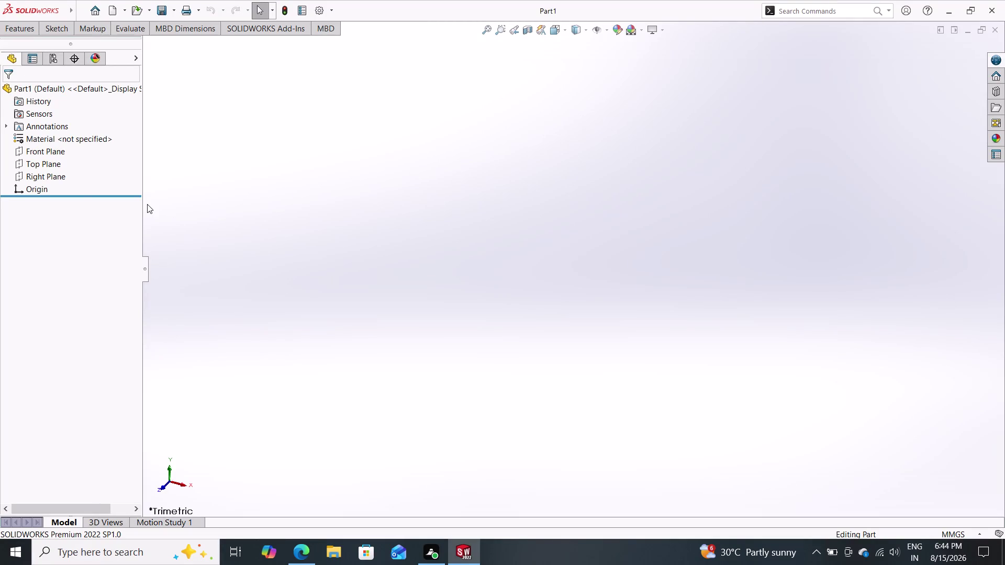
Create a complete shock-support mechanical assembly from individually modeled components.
Start Sketch1 on the Front Plane of the empty part.
click(58, 155)
click(64, 137)
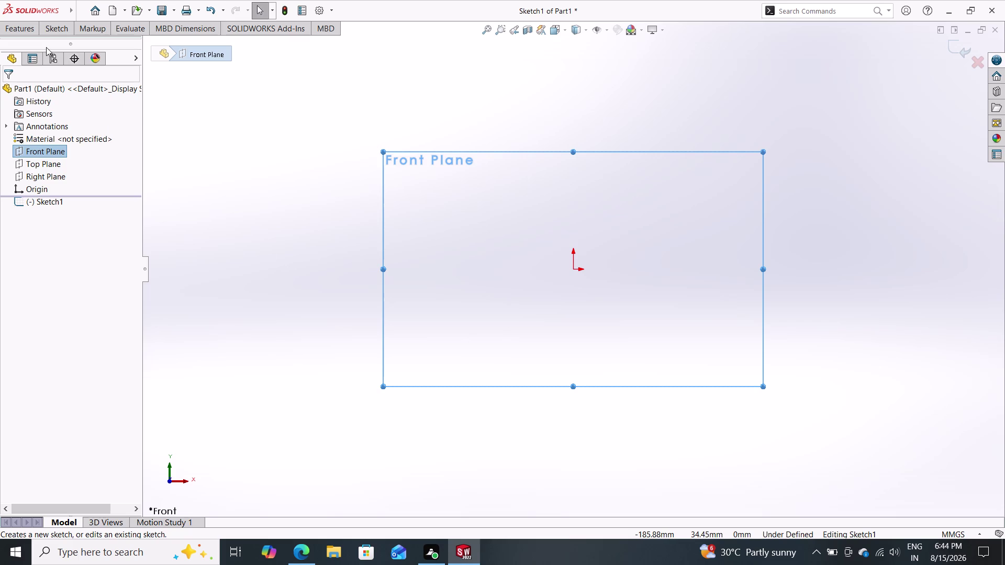
click(52, 32)
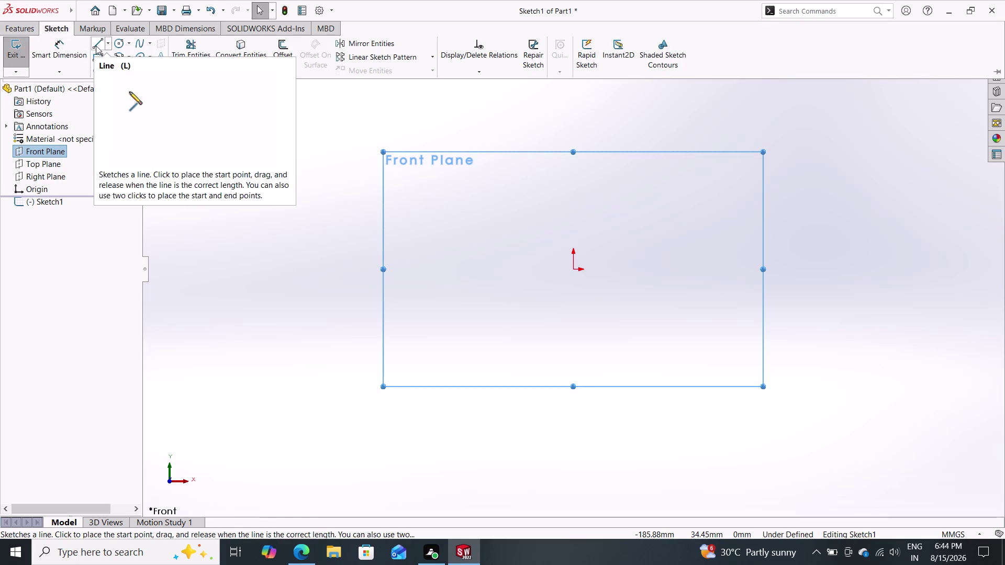
Draw the left line chain: bottom segment from the origin, upward wall, and left top flange.
click(96, 45)
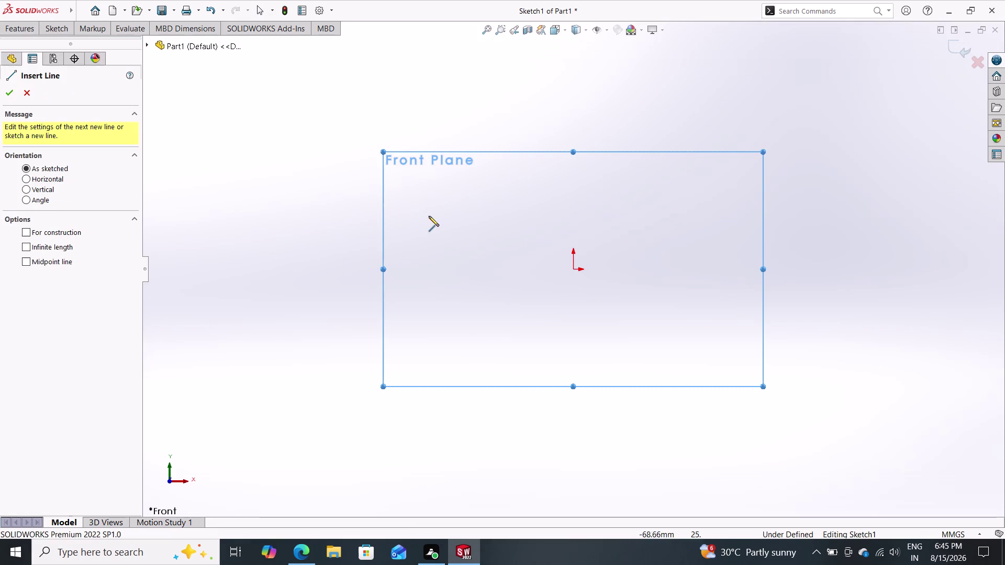
click(571, 268)
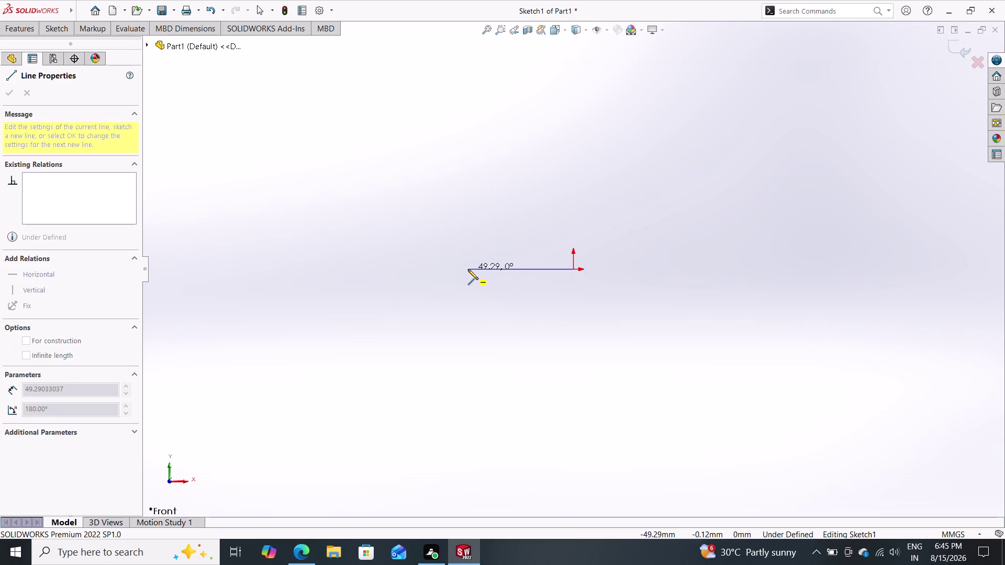
click(468, 269)
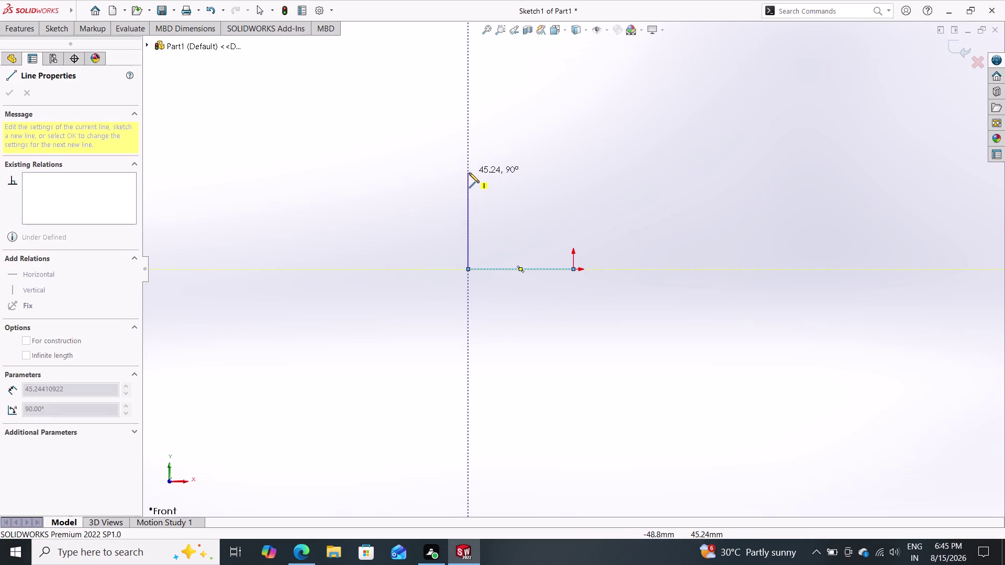
click(469, 169)
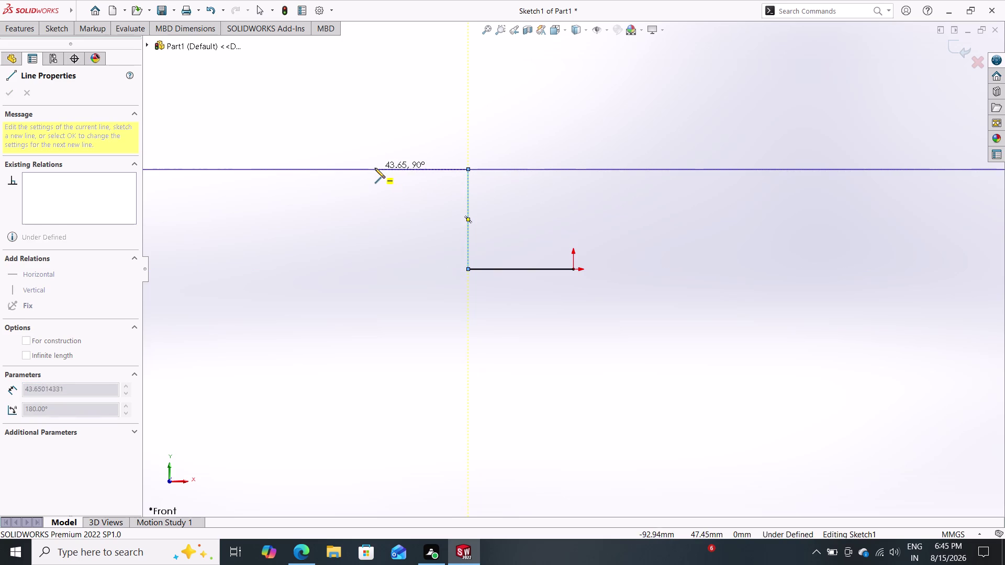
click(374, 168)
key(Escape)
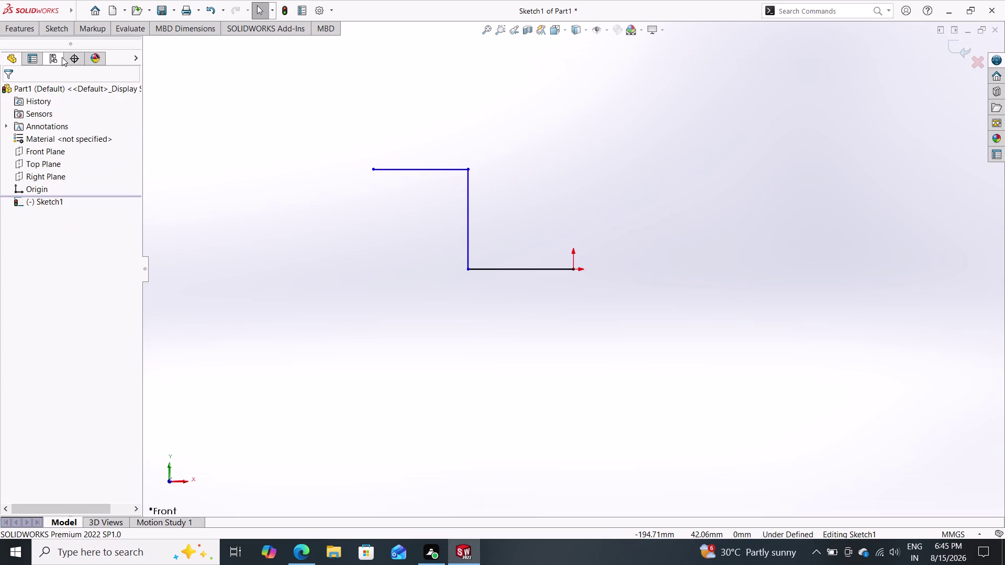
Draw the matching right chain: bottom segment from the origin, right wall, and right flange.
click(62, 30)
click(98, 43)
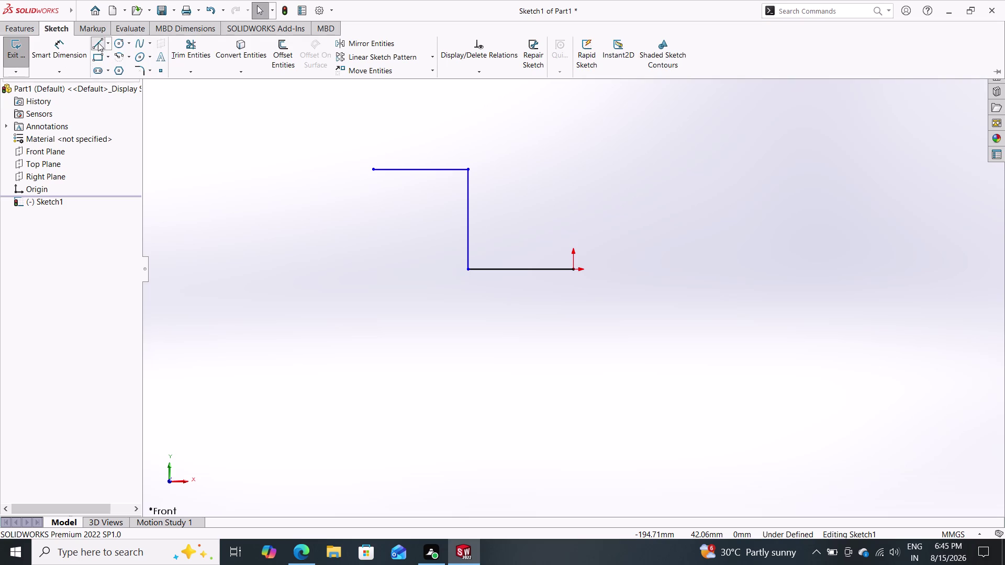
click(572, 269)
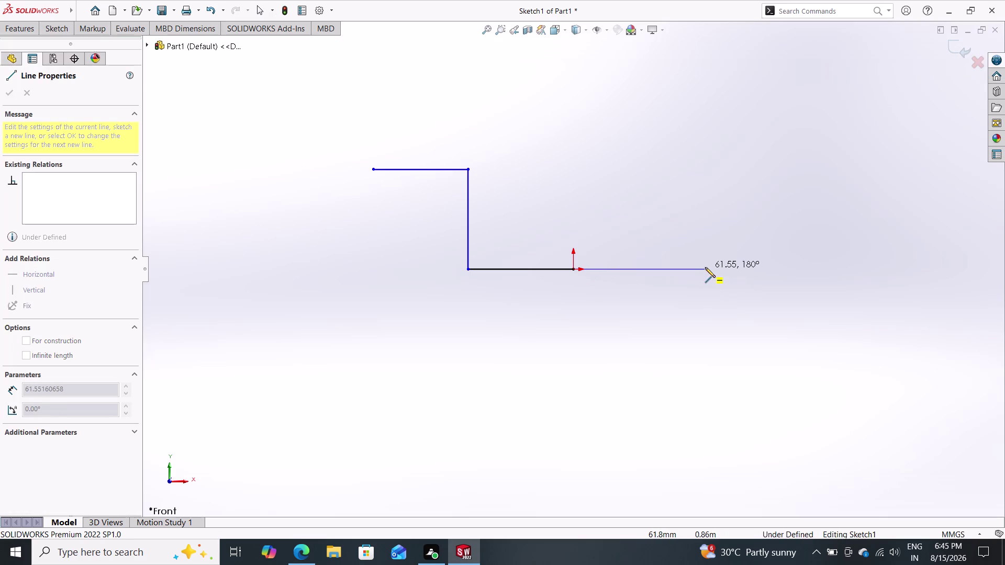
click(705, 268)
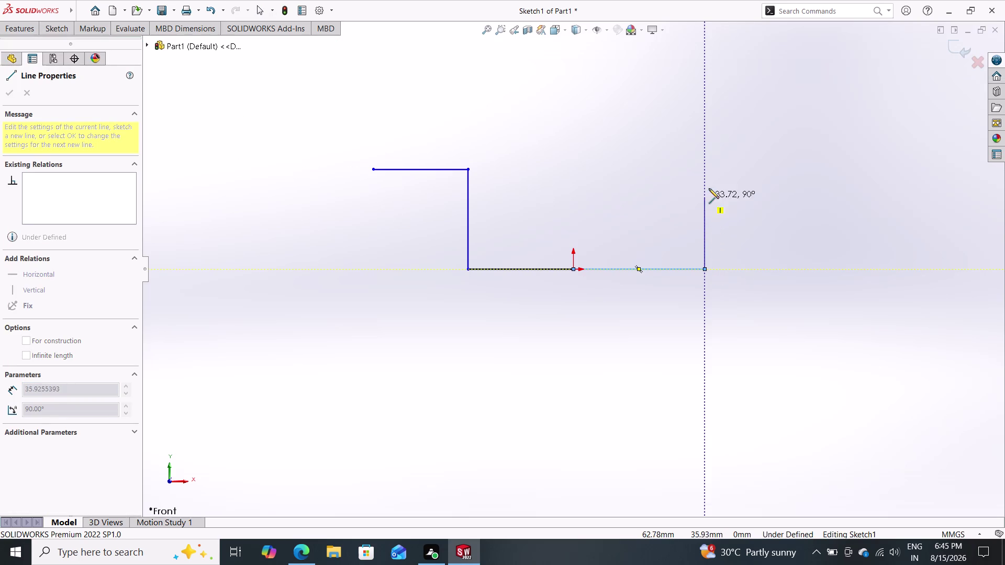
click(706, 167)
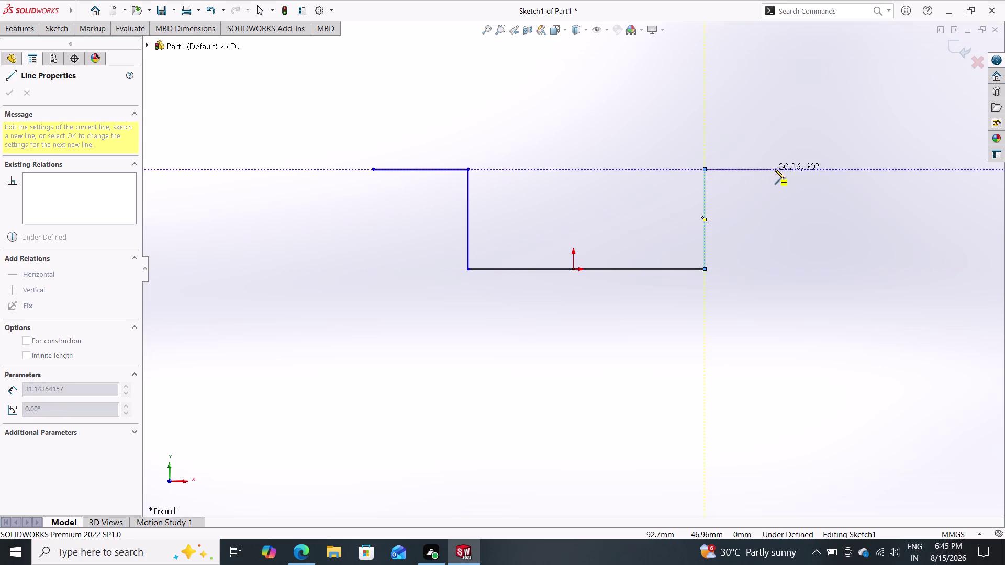
click(796, 170)
key(Escape)
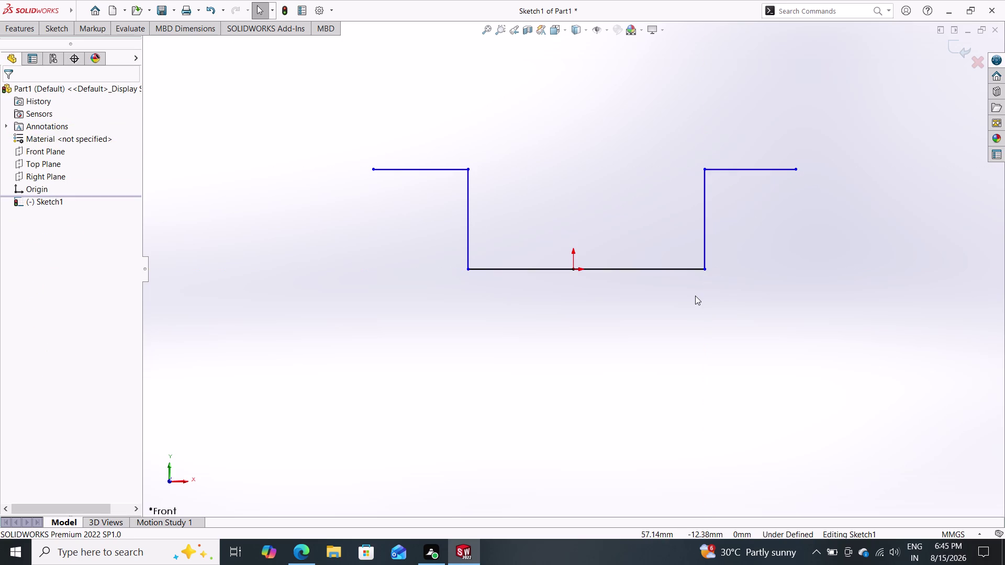
click(59, 34)
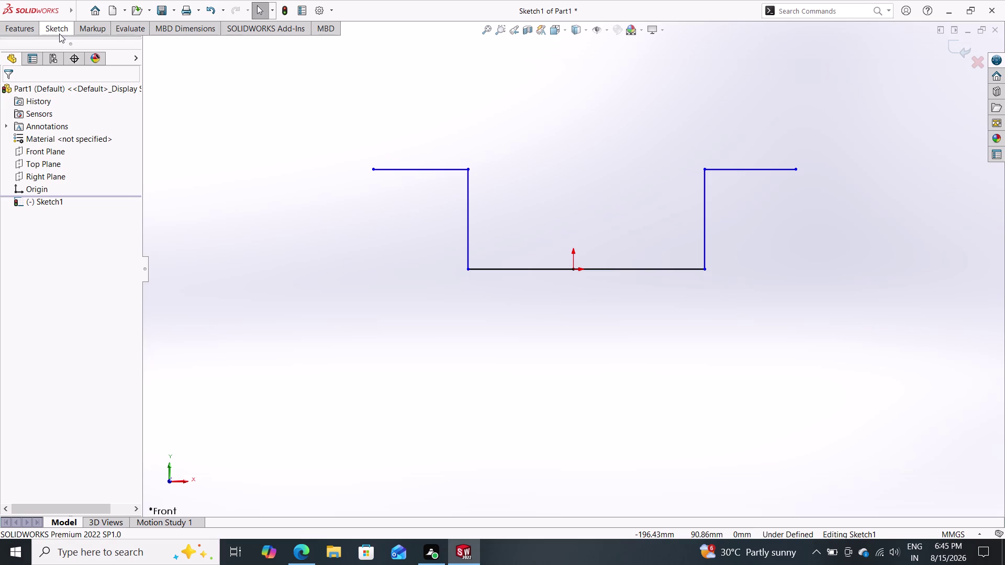
click(65, 40)
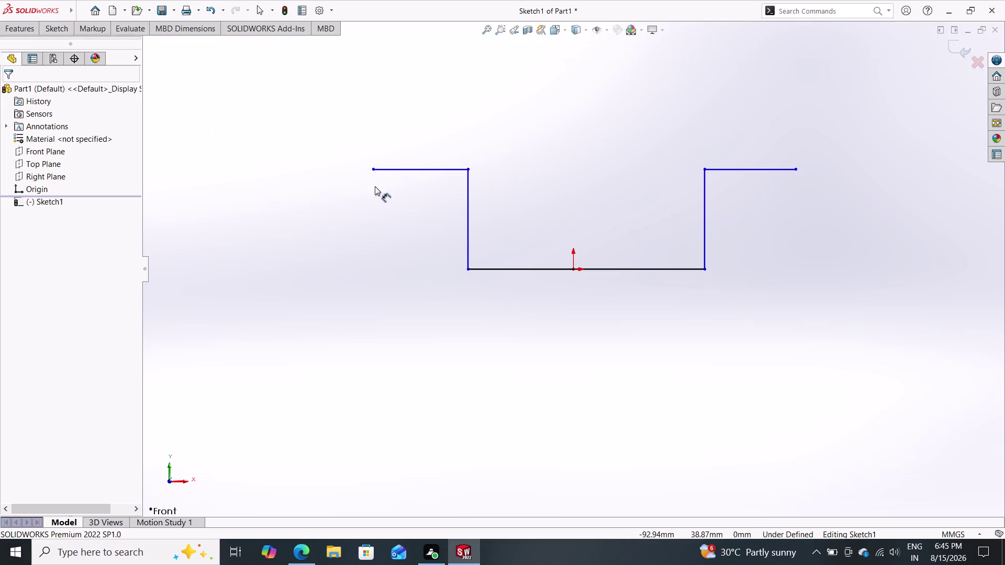
Dimension the flange ends to 950 mm and the wall tops to 375 mm.
click(373, 171)
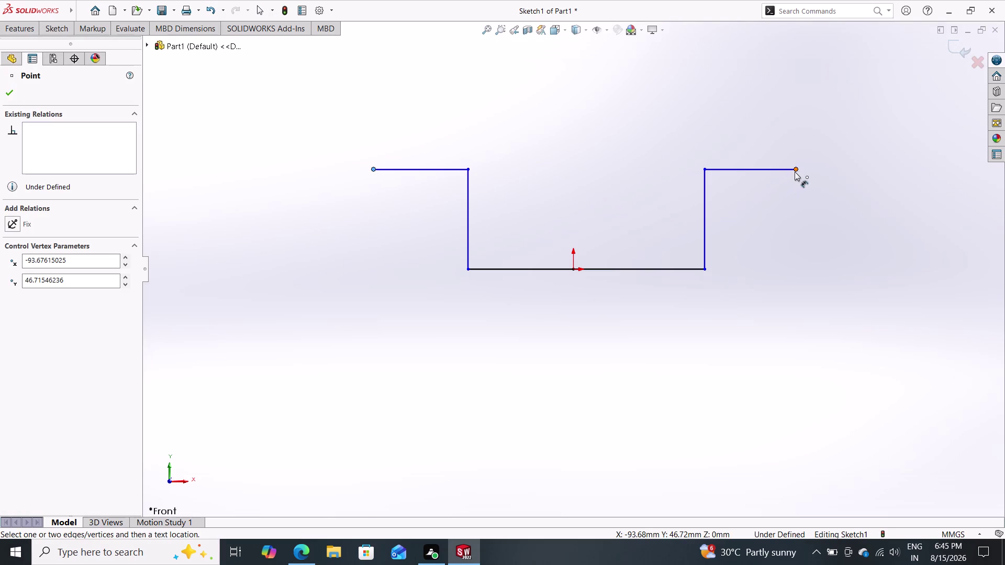
click(797, 170)
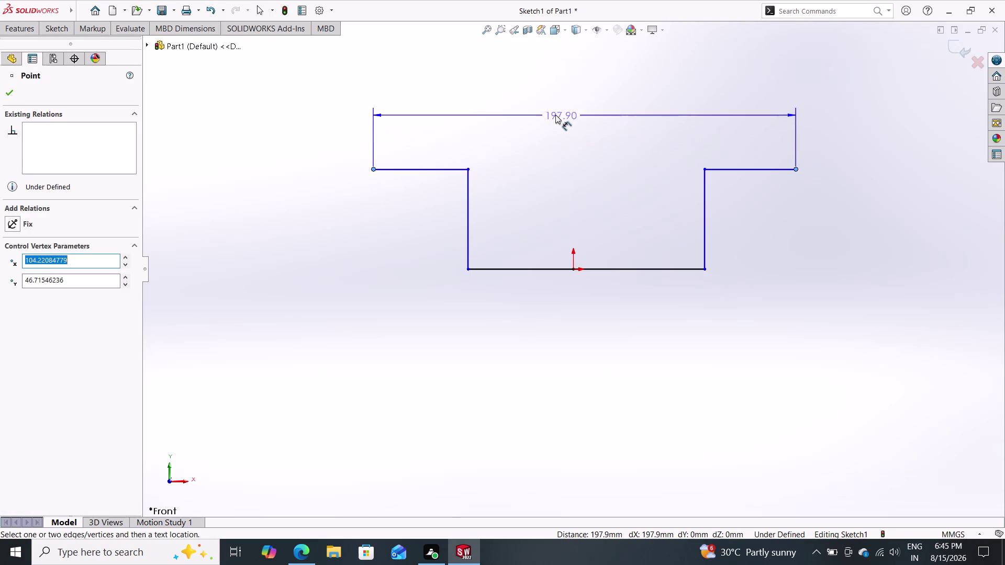
click(555, 114)
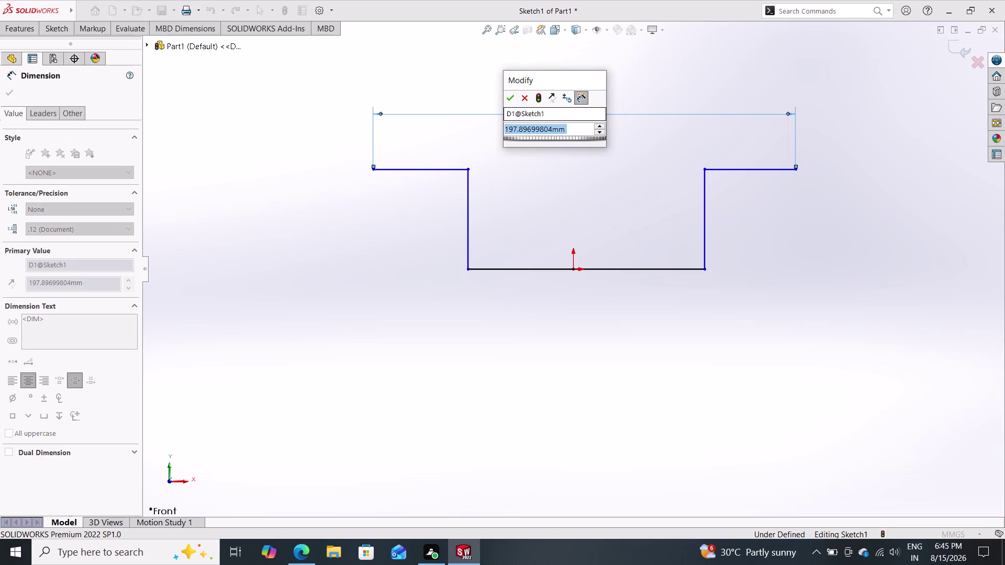
key(9)
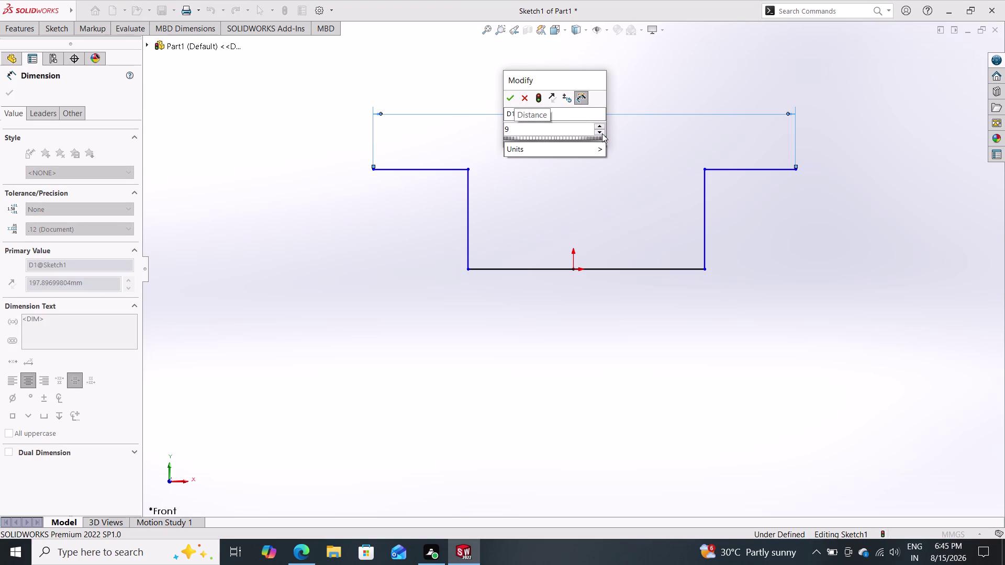
text(50)
key(Return)
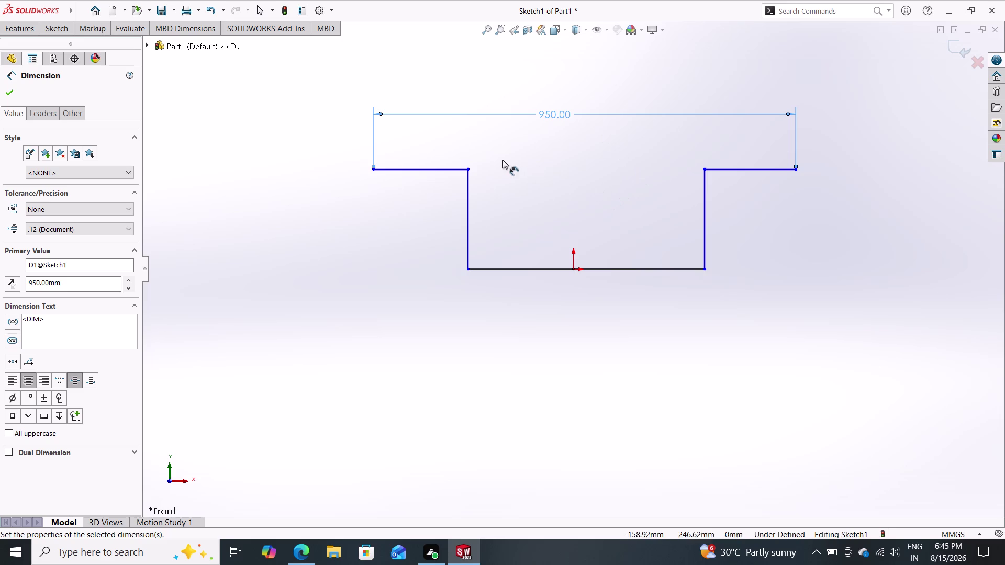
click(467, 169)
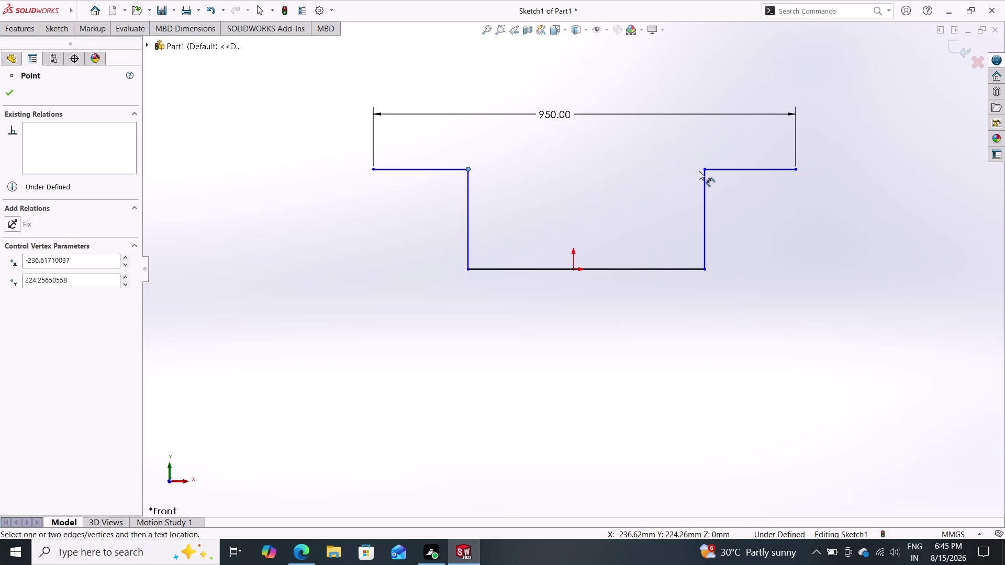
click(704, 167)
click(561, 157)
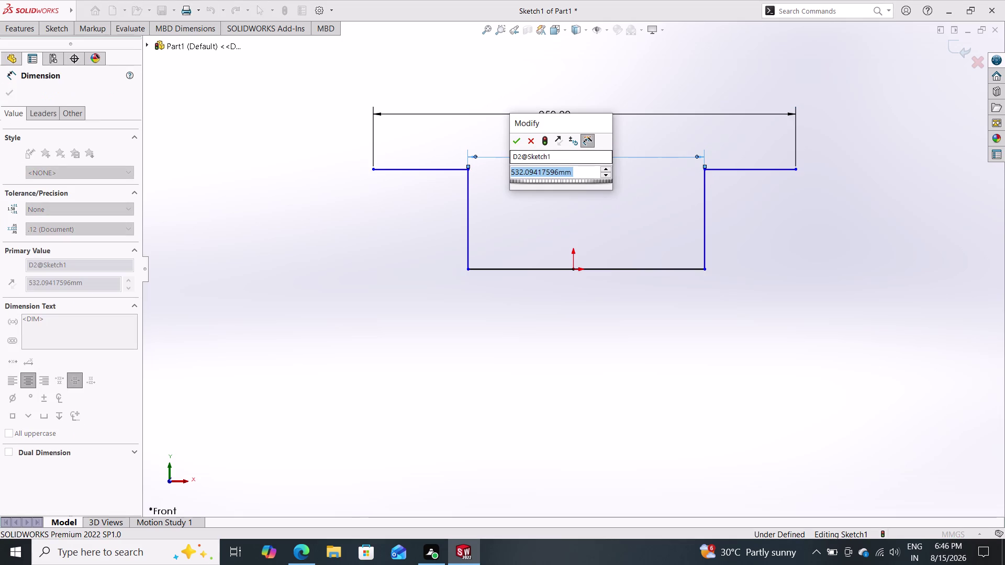
text(375)
key(Return)
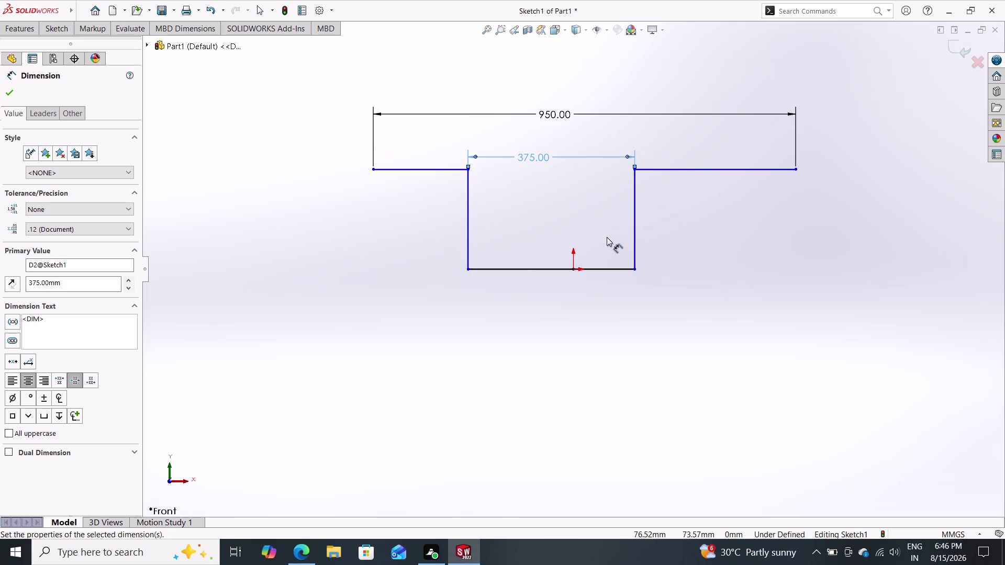
Dimension the right flange step height to 238 mm.
click(634, 269)
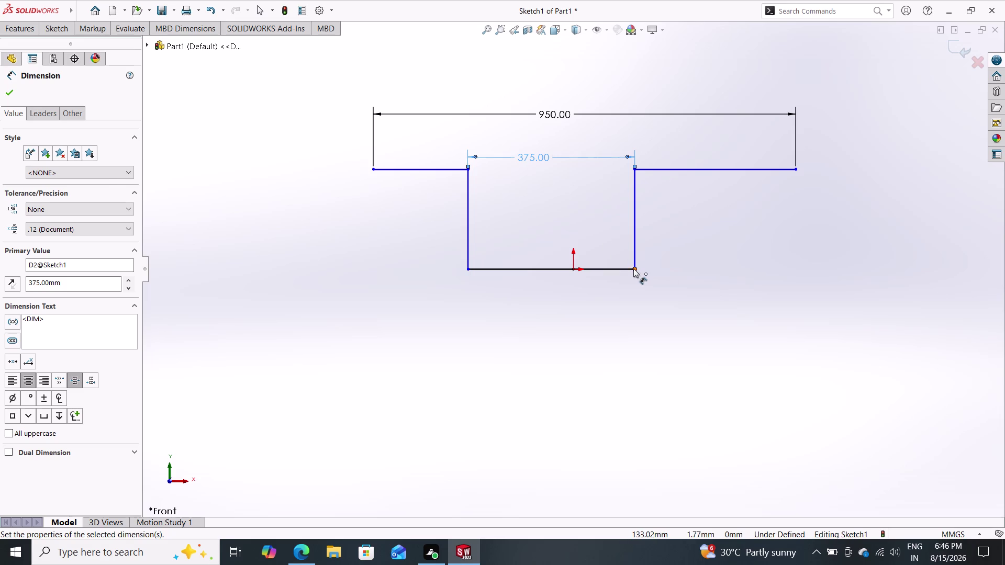
click(794, 172)
click(833, 209)
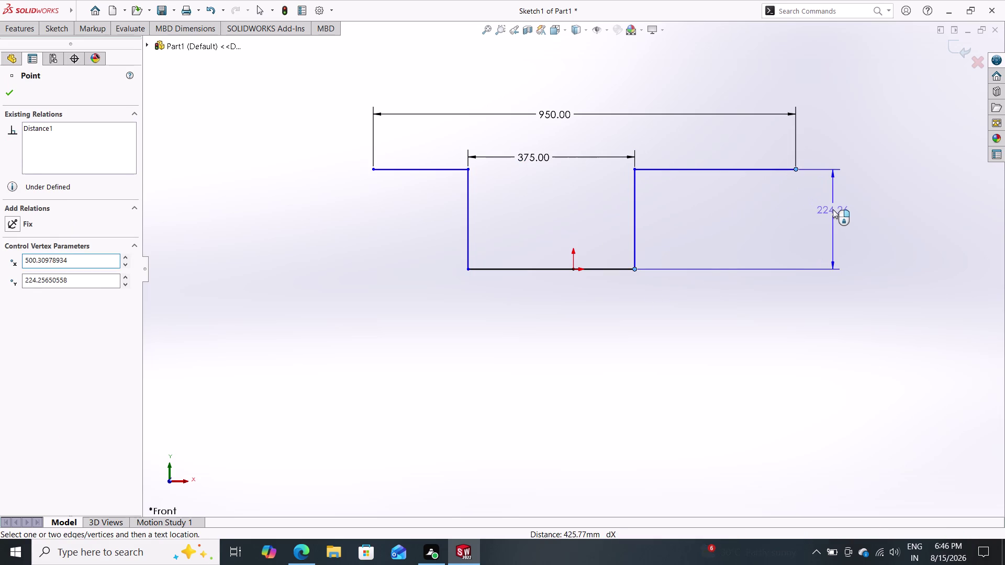
text(2)
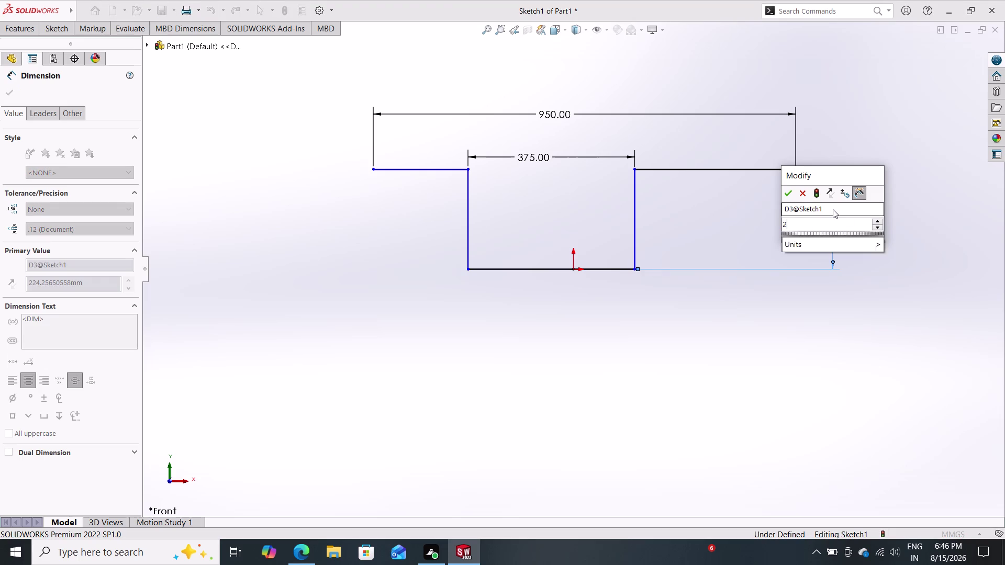
text(38)
key(Return)
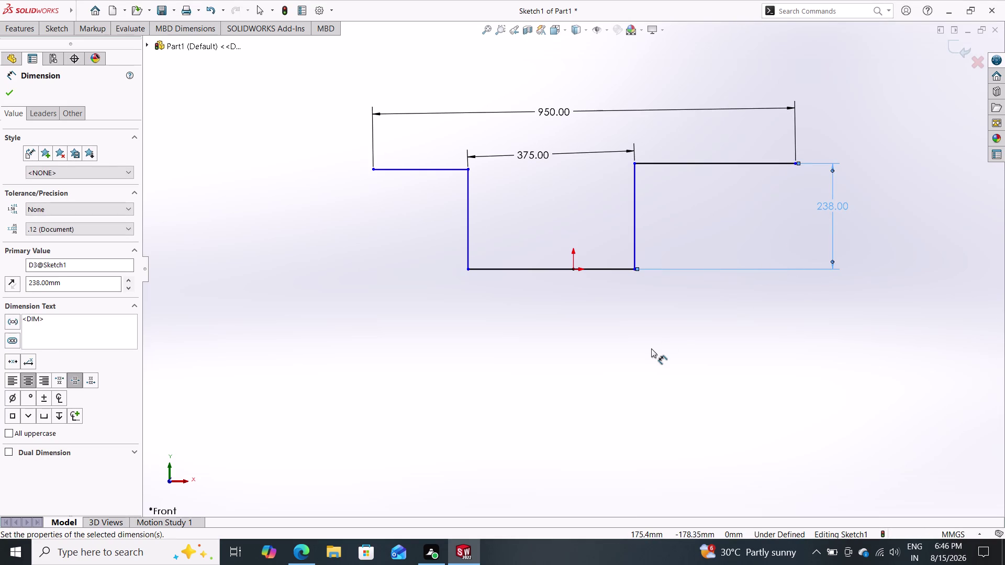
key(Escape)
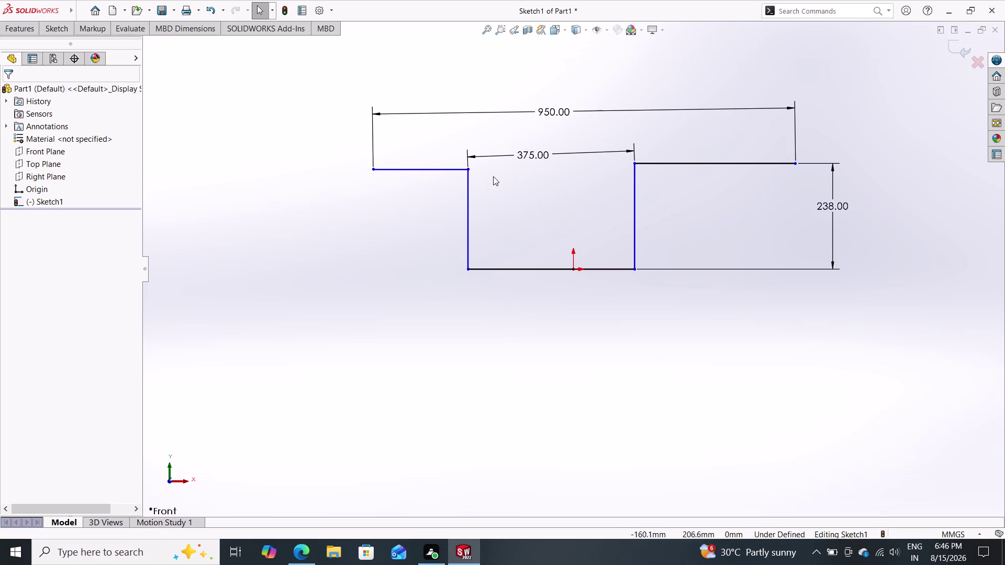
click(470, 171)
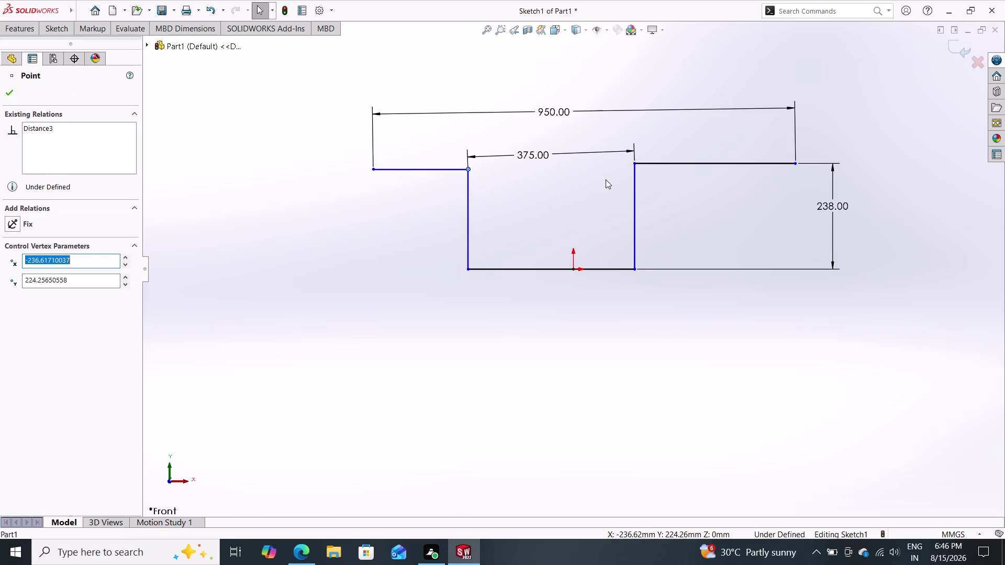
Add a Horizontal relation between the left and right wall-top vertices.
click(635, 164)
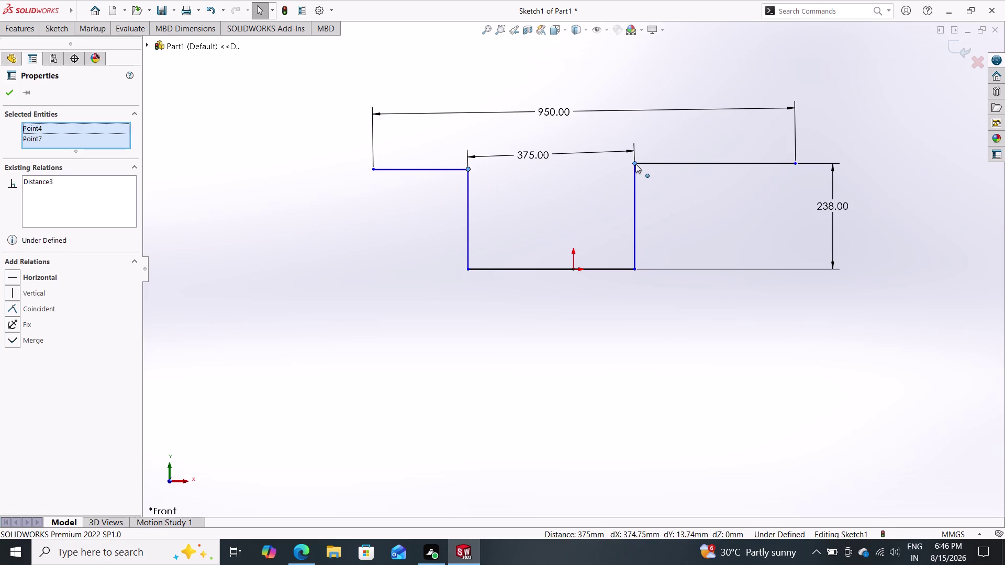
click(29, 279)
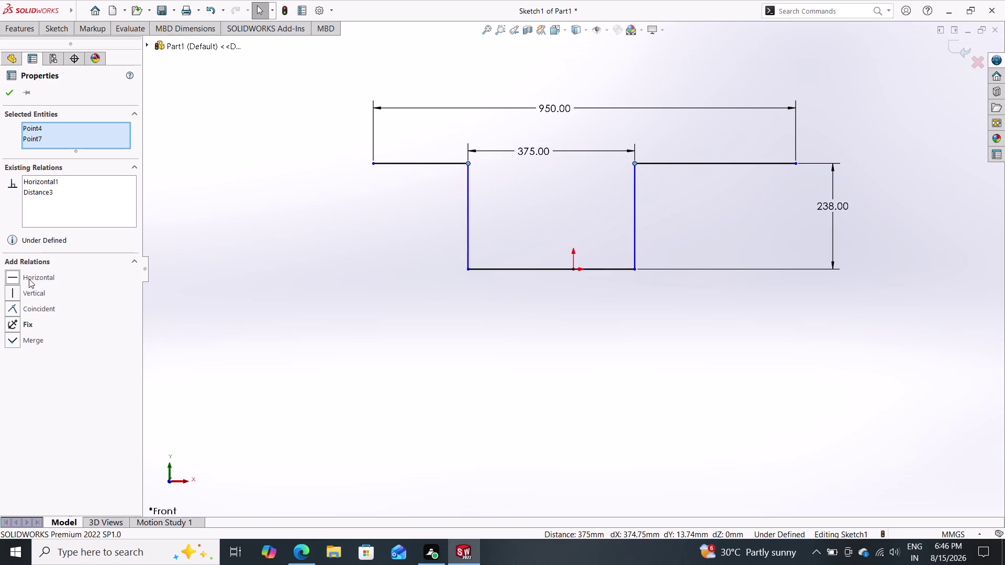
click(6, 92)
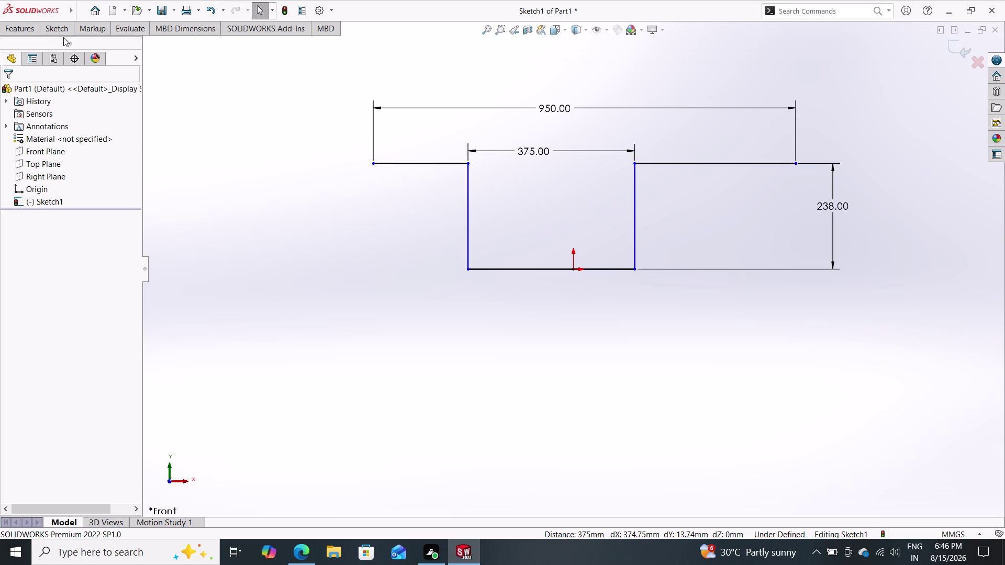
click(55, 30)
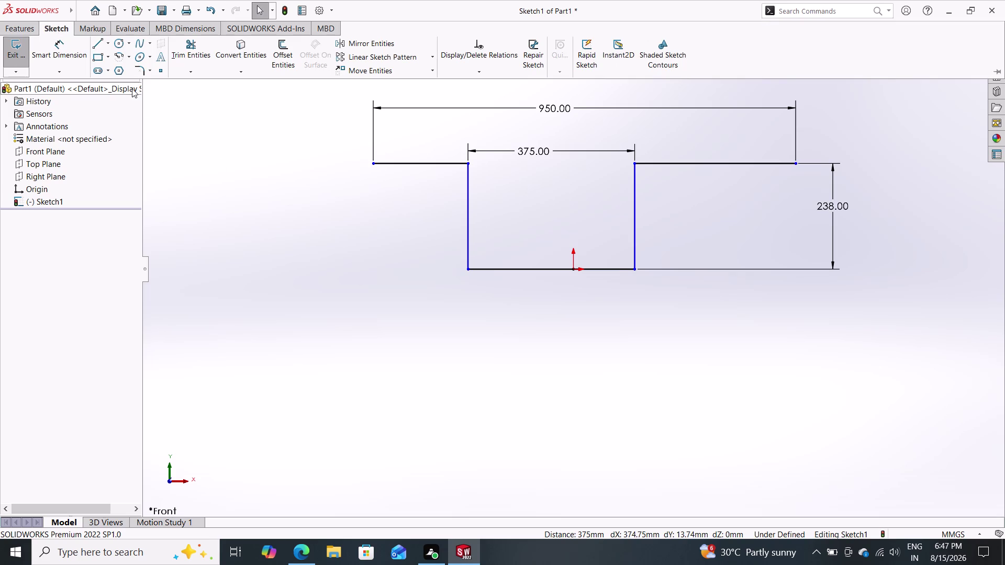
Dimension the origin to the right wall as 375/2, giving 187.50 mm.
drag(66, 48, 73, 53)
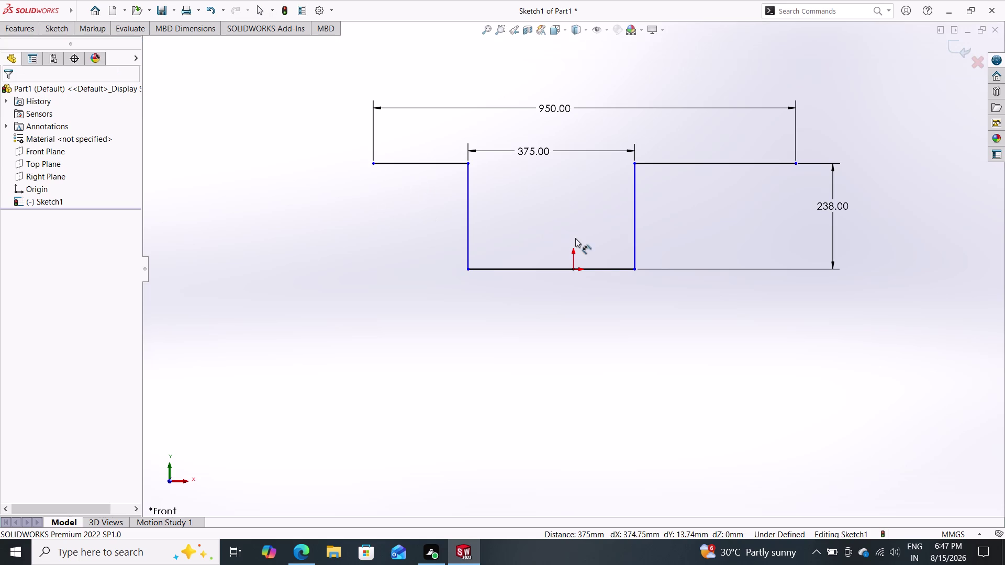
click(591, 269)
click(595, 340)
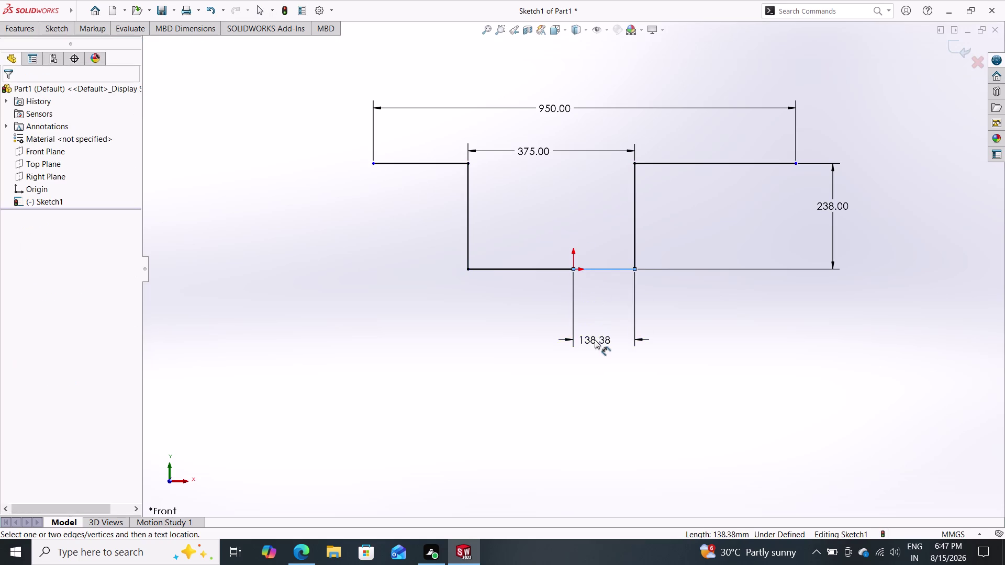
text(3)
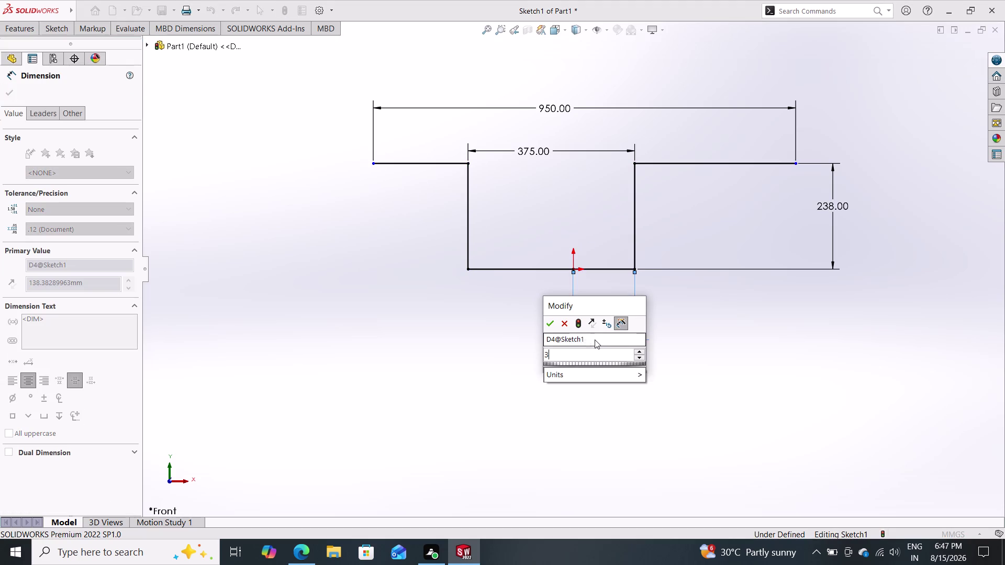
text(75)
text(/)
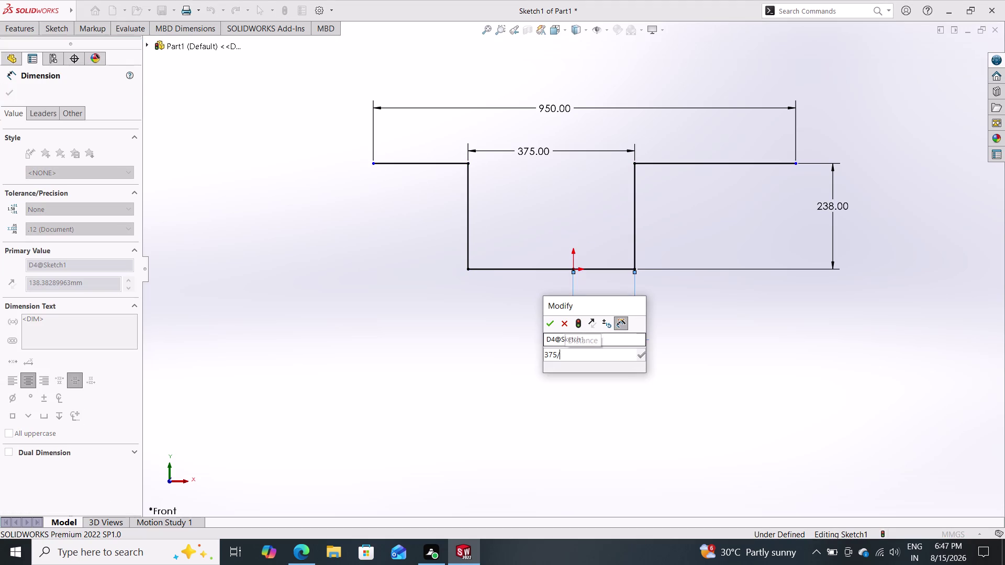
text(2)
key(Return)
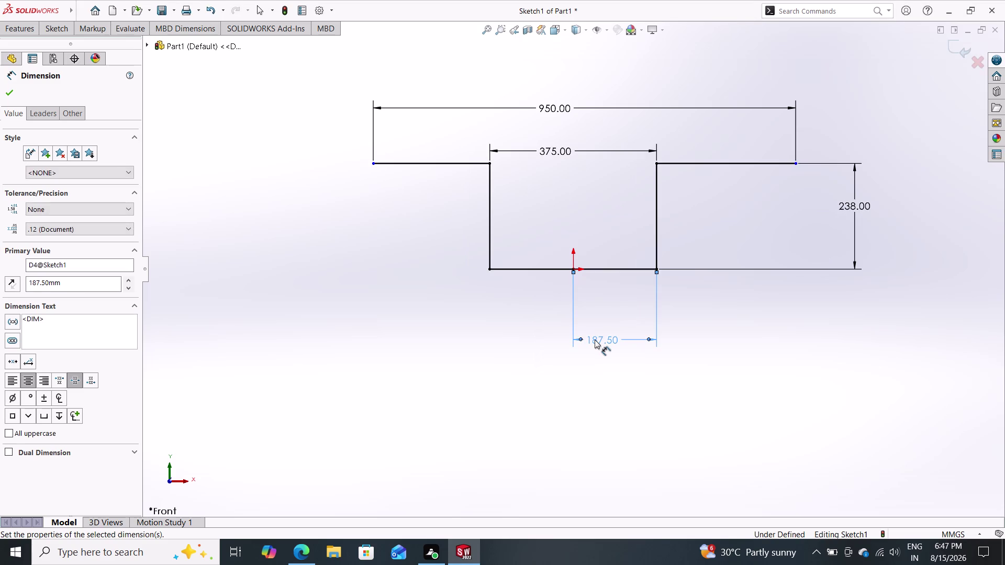
click(13, 88)
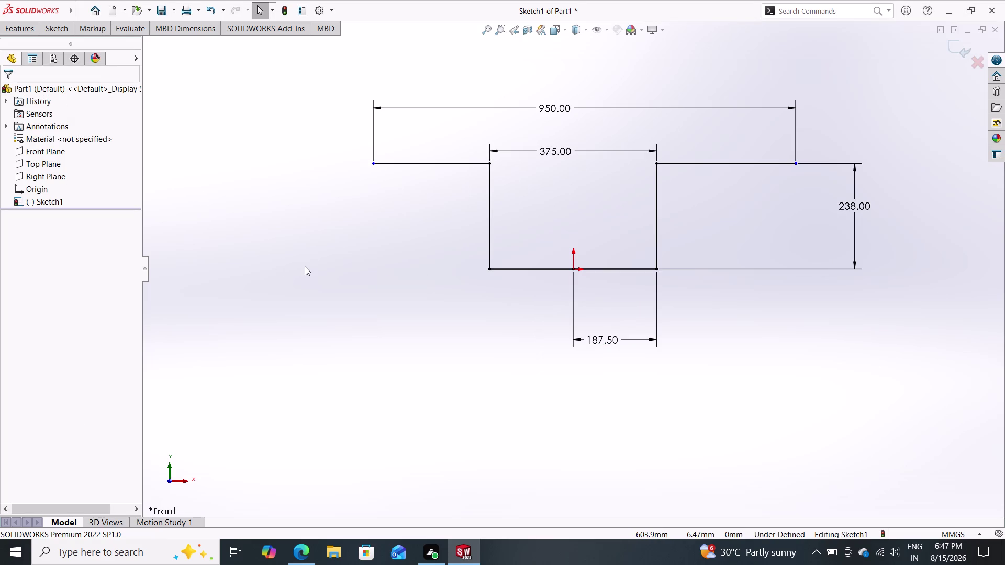
click(66, 30)
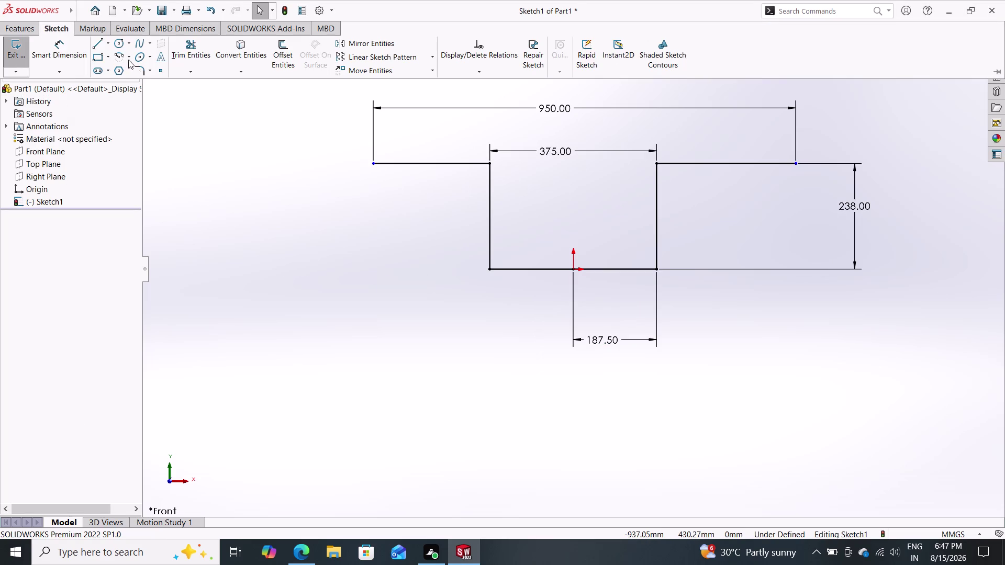
click(140, 75)
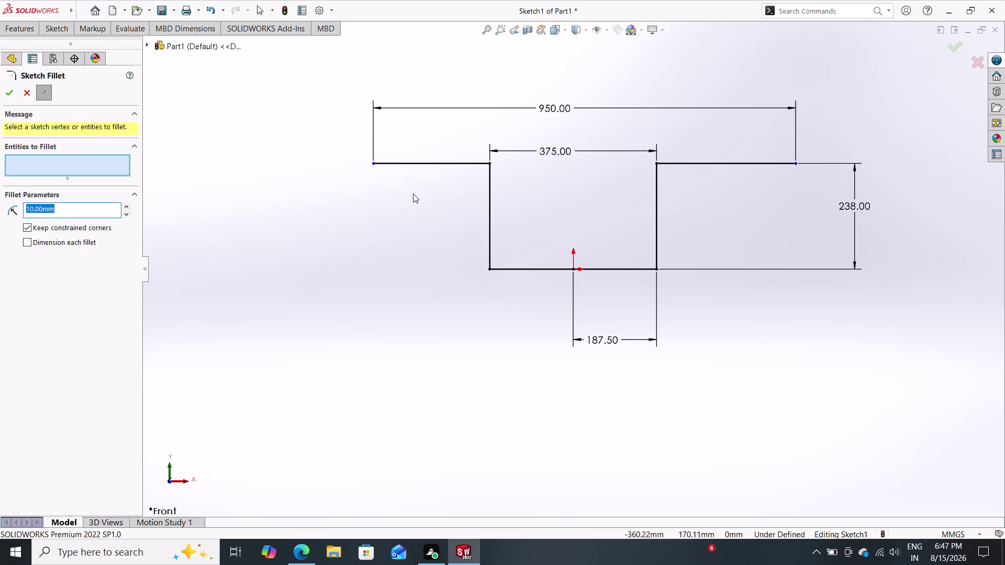
drag(516, 247, 474, 285)
drag(678, 246, 656, 264)
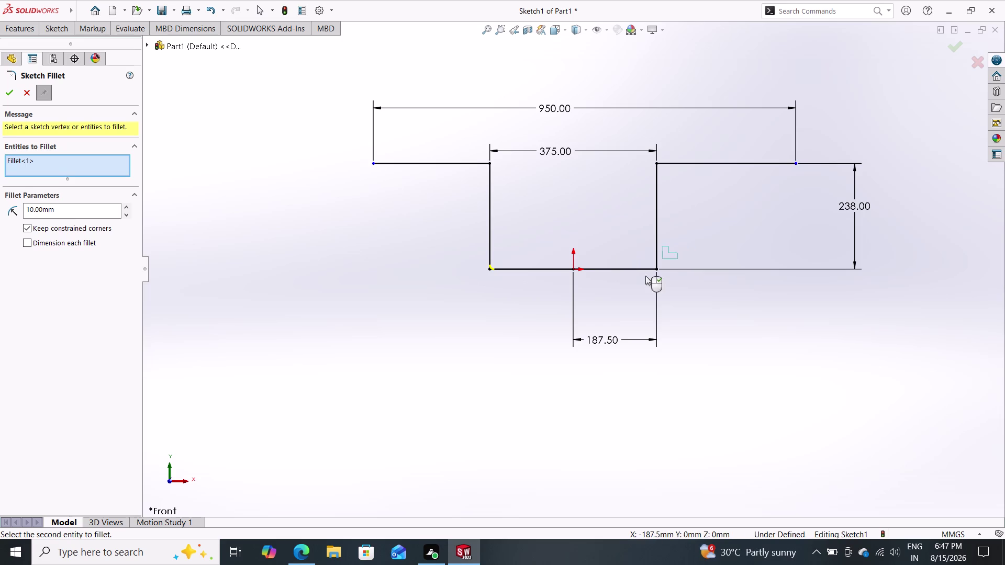
drag(656, 264, 639, 285)
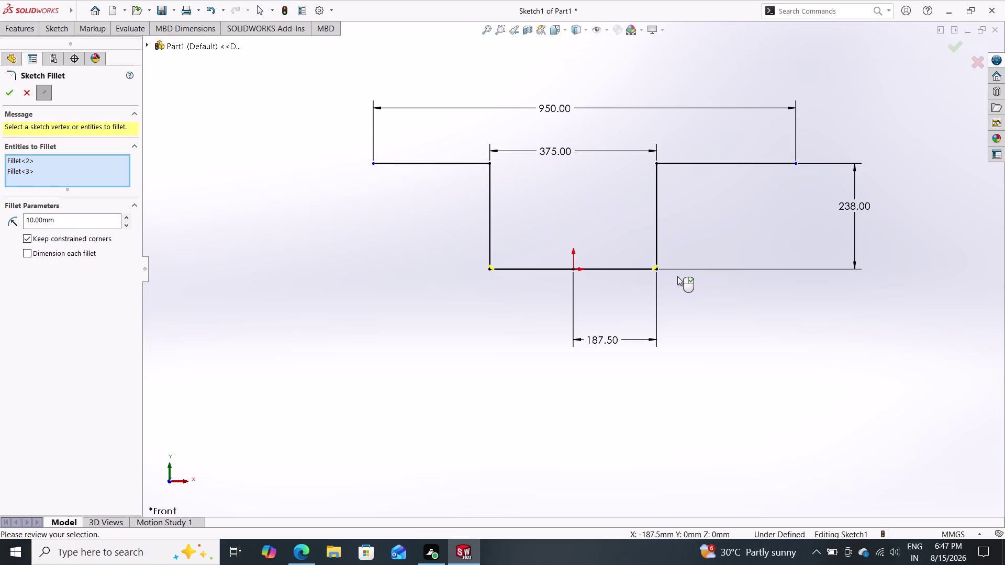
drag(679, 145, 654, 173)
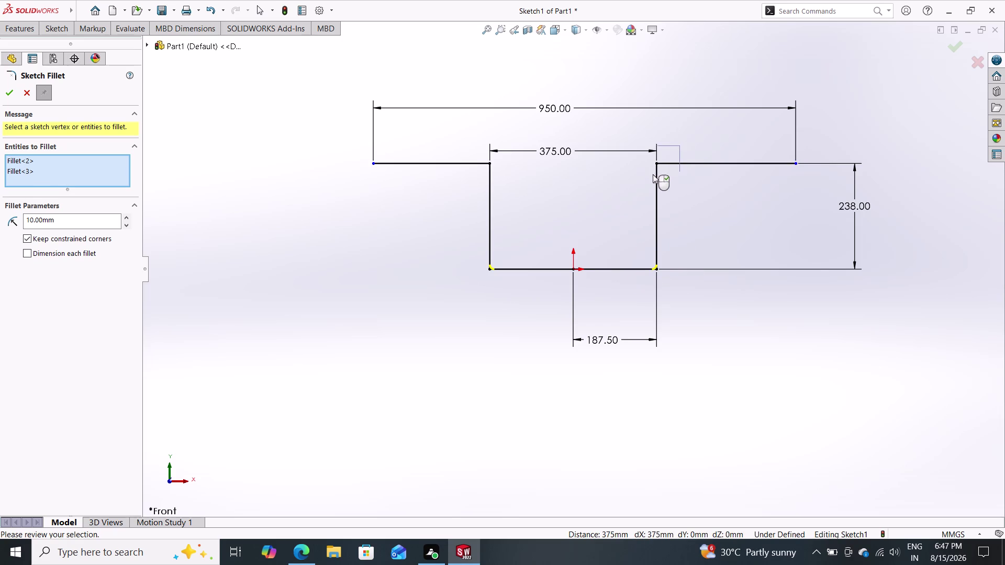
drag(655, 173, 652, 175)
drag(504, 147, 485, 173)
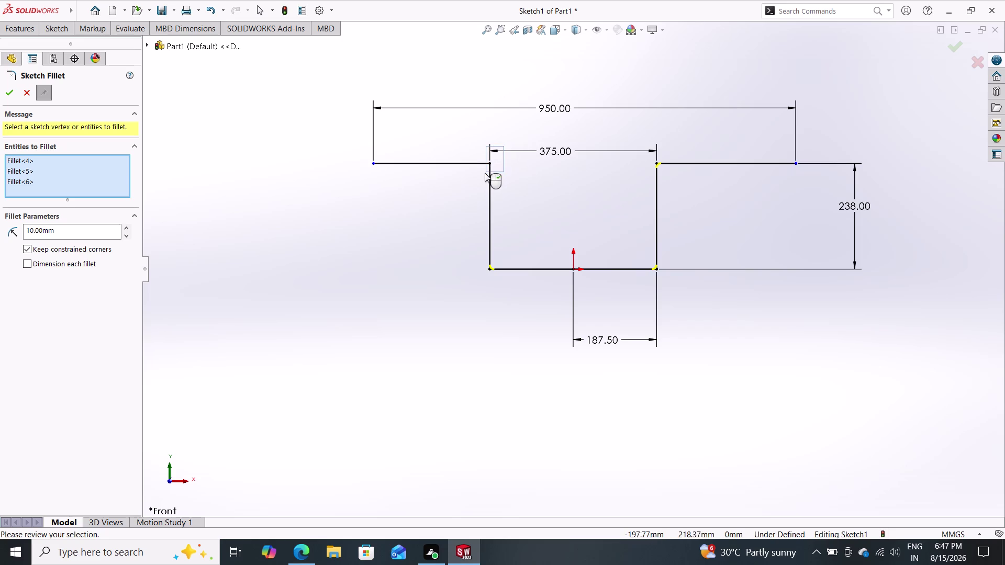
drag(485, 173, 481, 174)
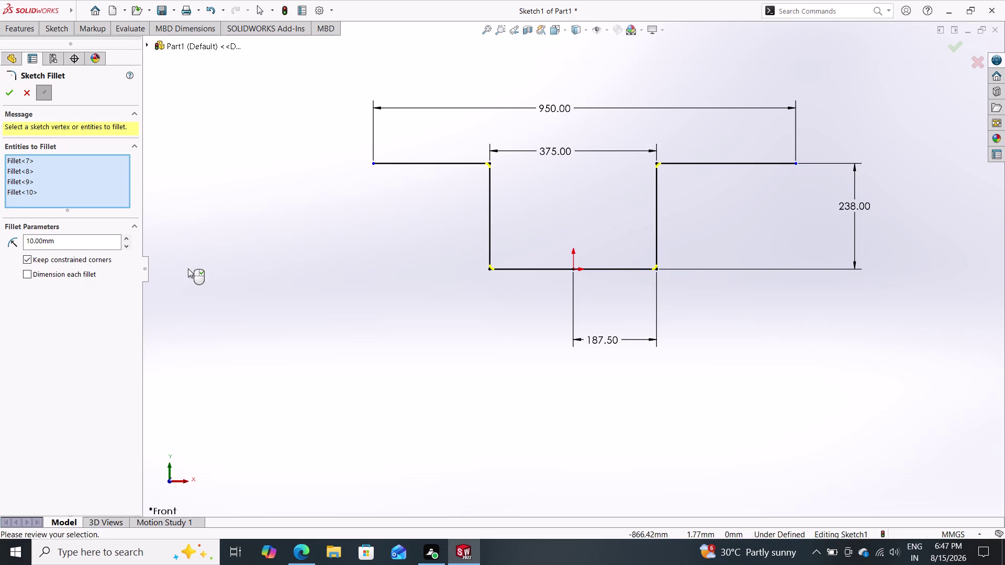
key(Escape)
key(Escape)
key(Escape)
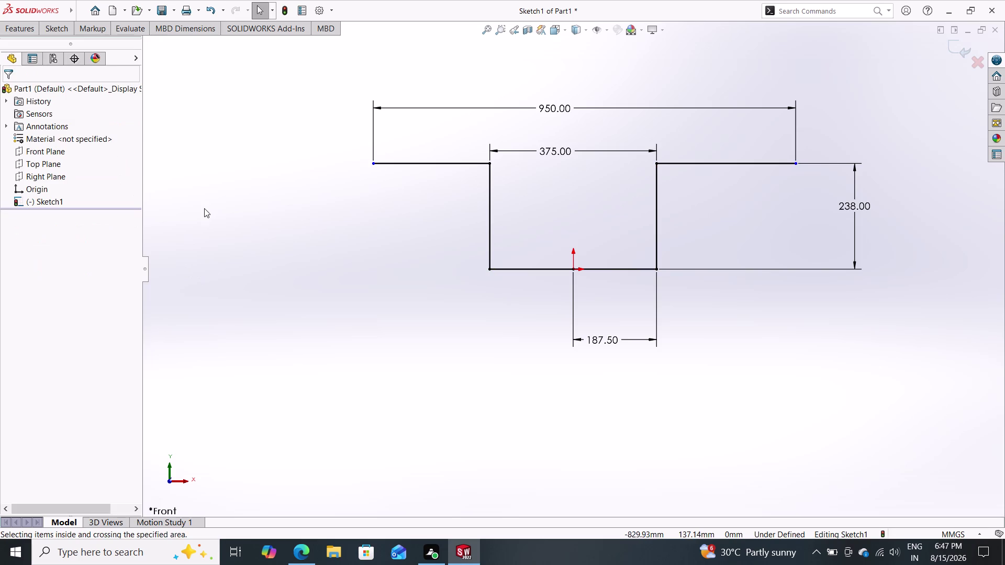
click(62, 32)
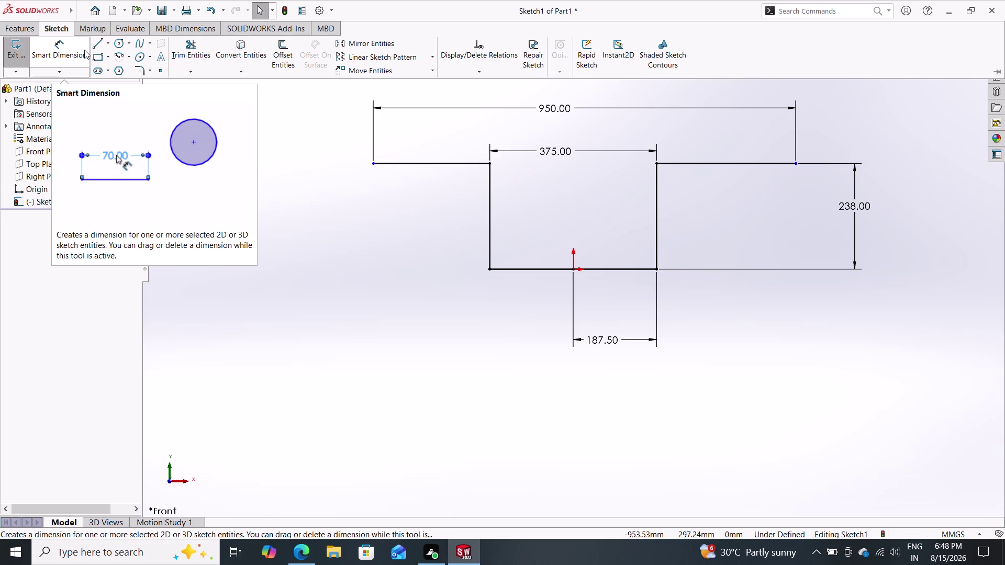
Offset the whole profile chain by 30 mm toward the inner side.
click(274, 48)
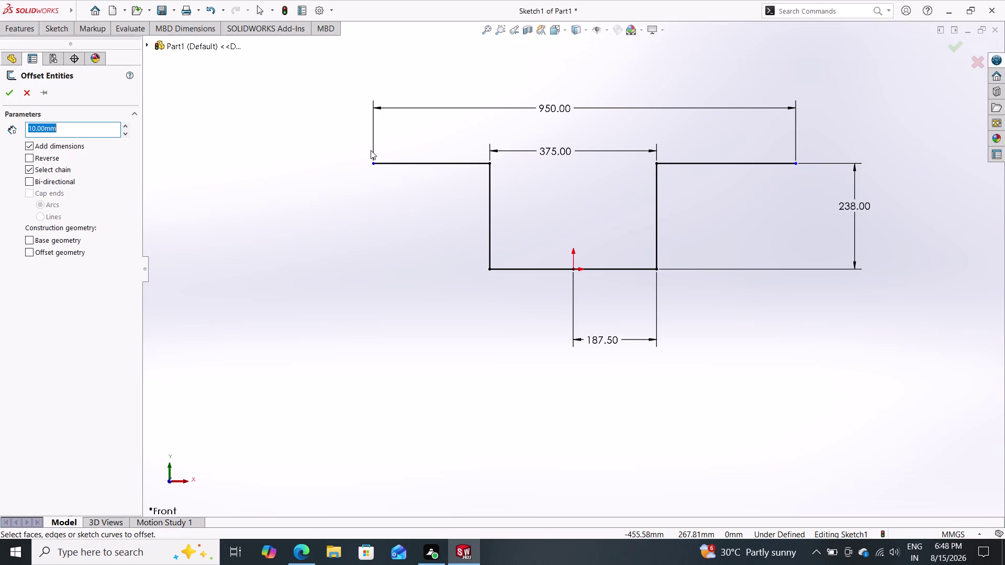
click(401, 162)
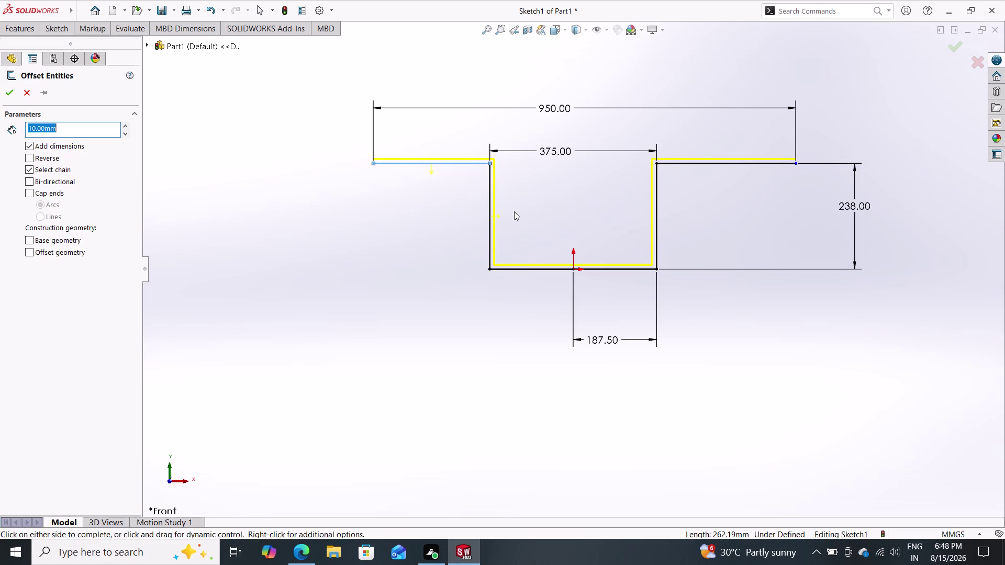
text(30)
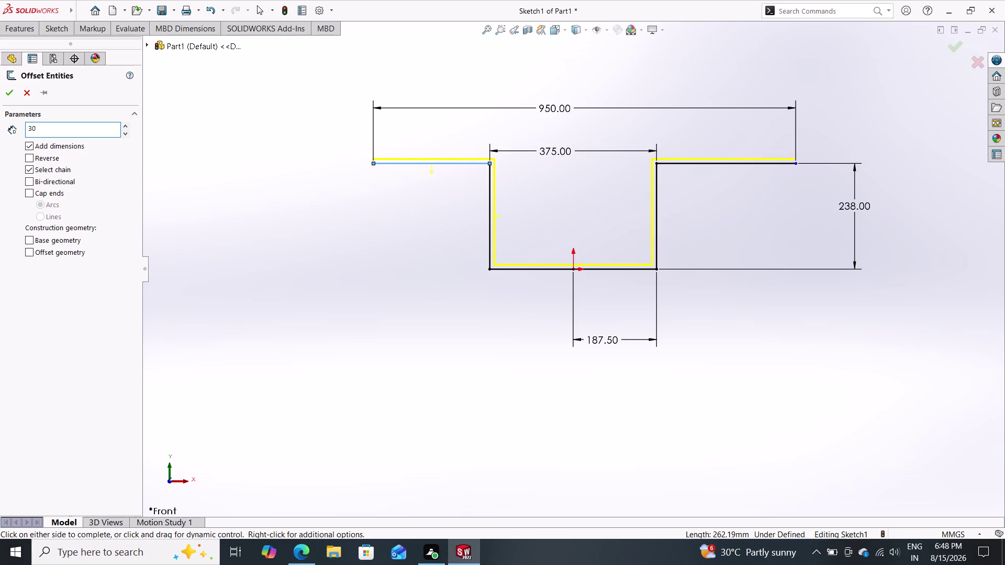
key(Return)
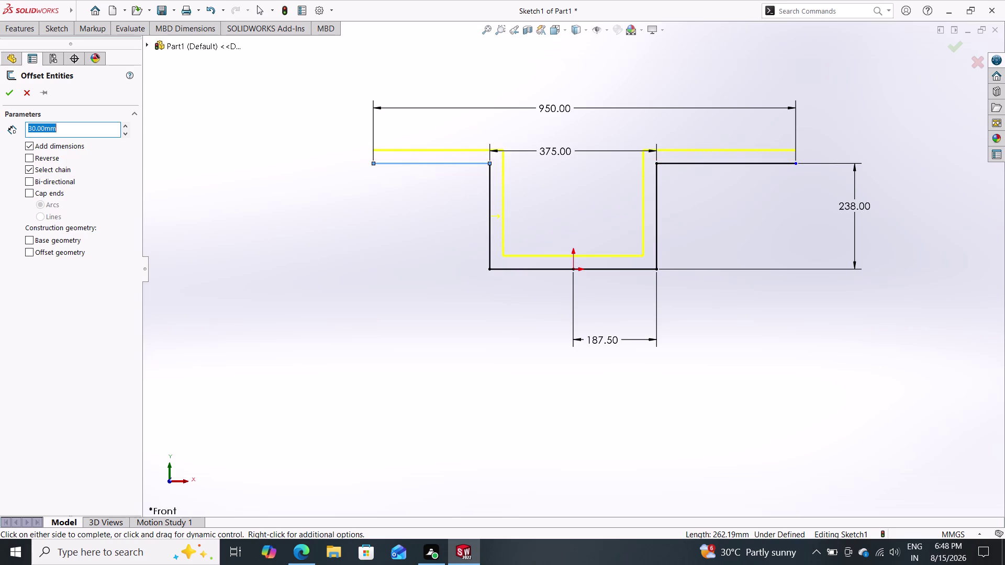
click(9, 89)
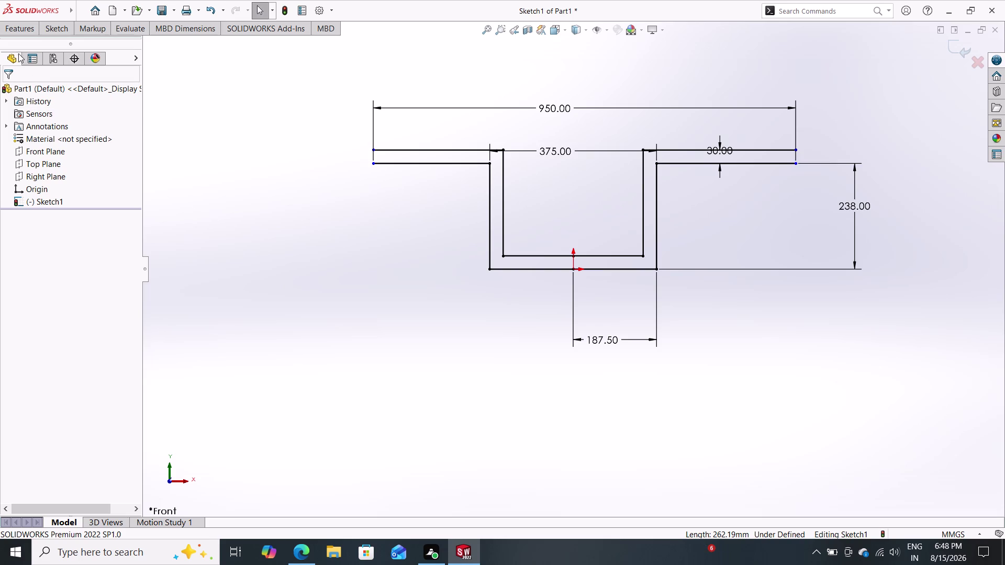
Fillet the four outer U-section corners with a 50 mm sketch fillet radius.
click(32, 32)
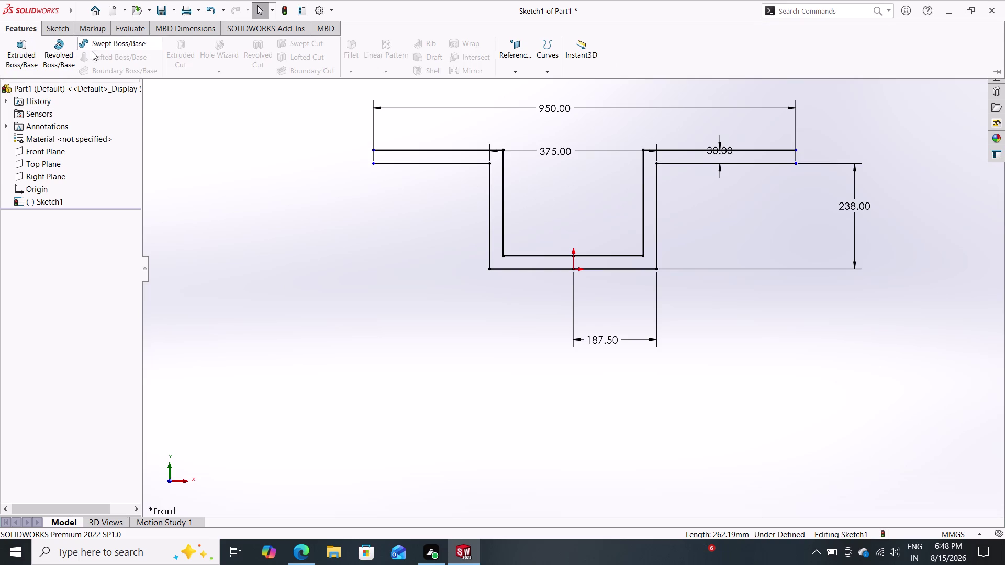
click(54, 27)
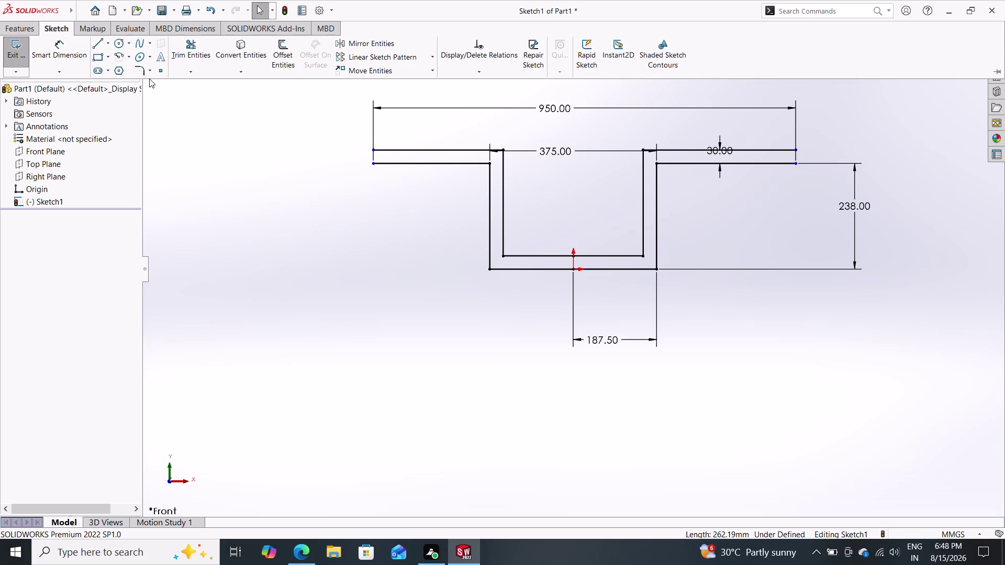
click(144, 75)
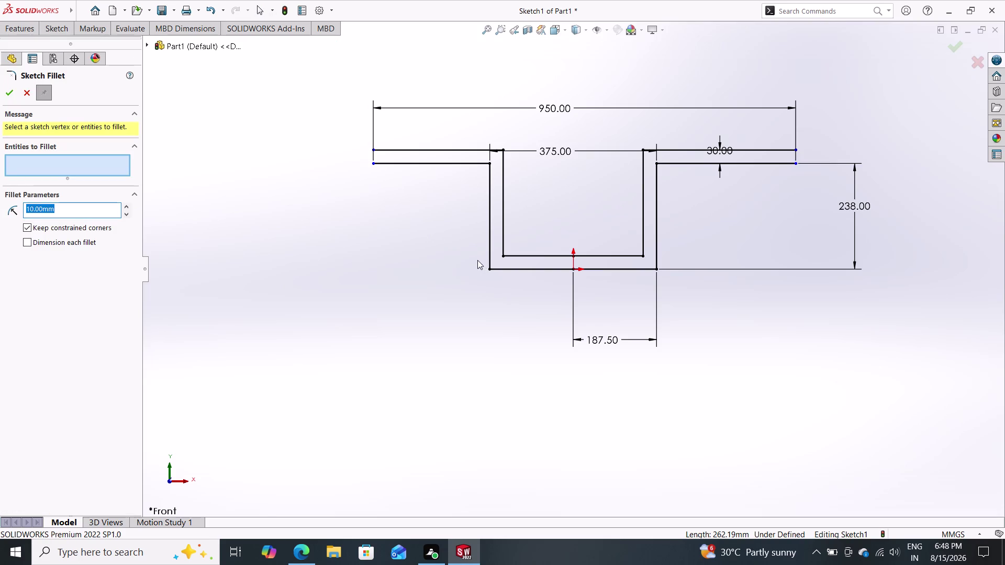
drag(473, 258, 505, 283)
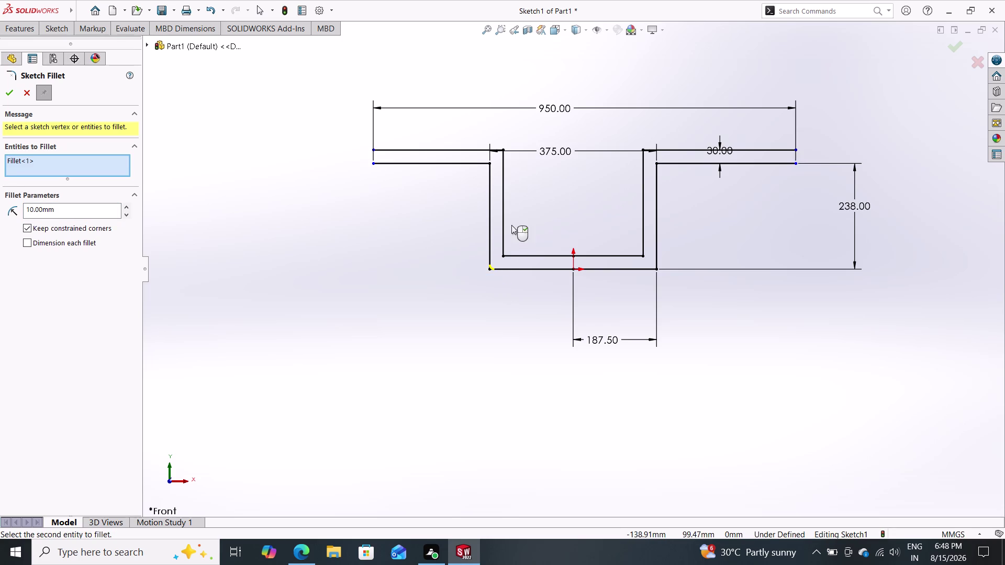
drag(479, 155, 496, 177)
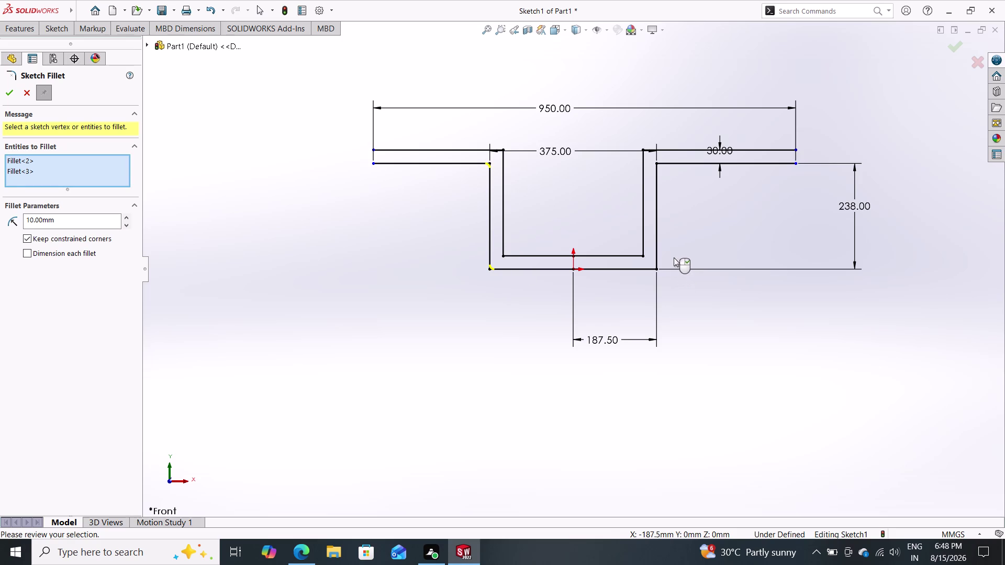
drag(673, 257, 645, 279)
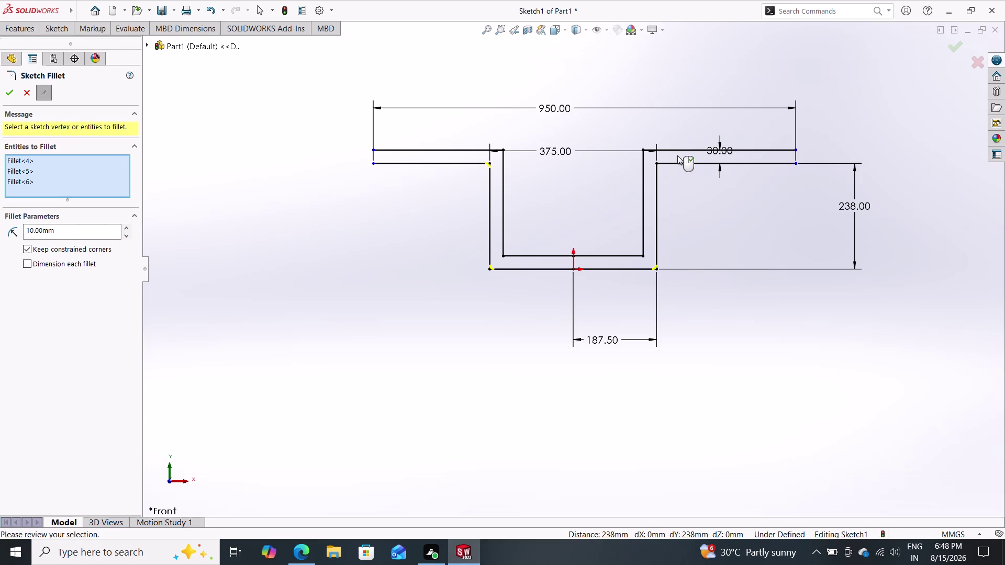
drag(678, 155, 651, 172)
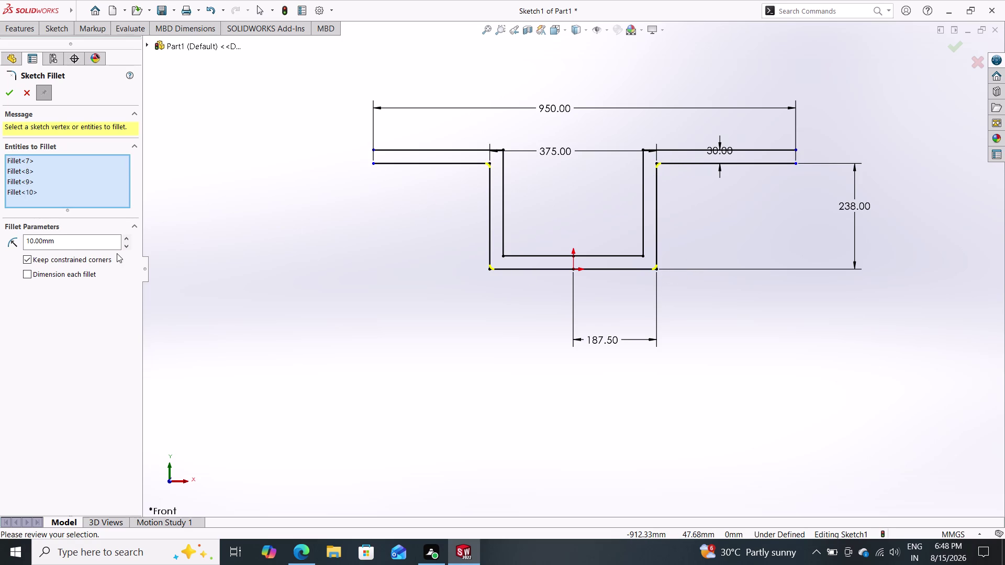
drag(77, 242, 8, 249)
text(5)
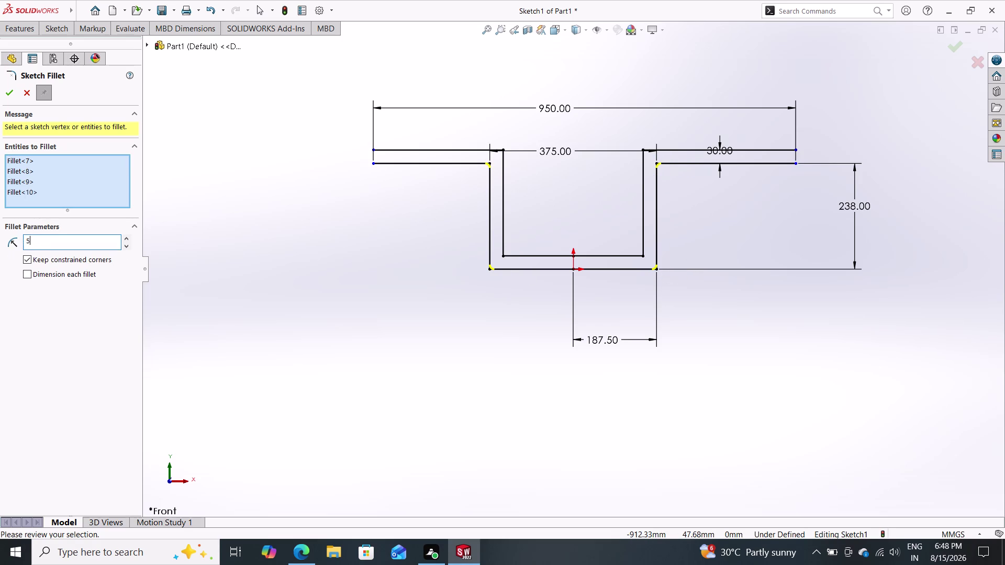
text(0)
key(Return)
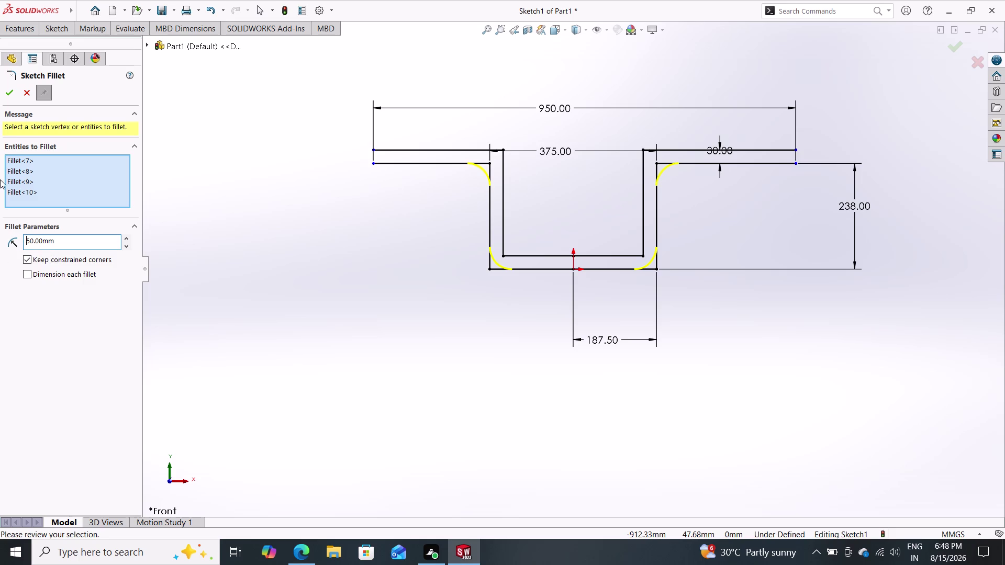
click(14, 94)
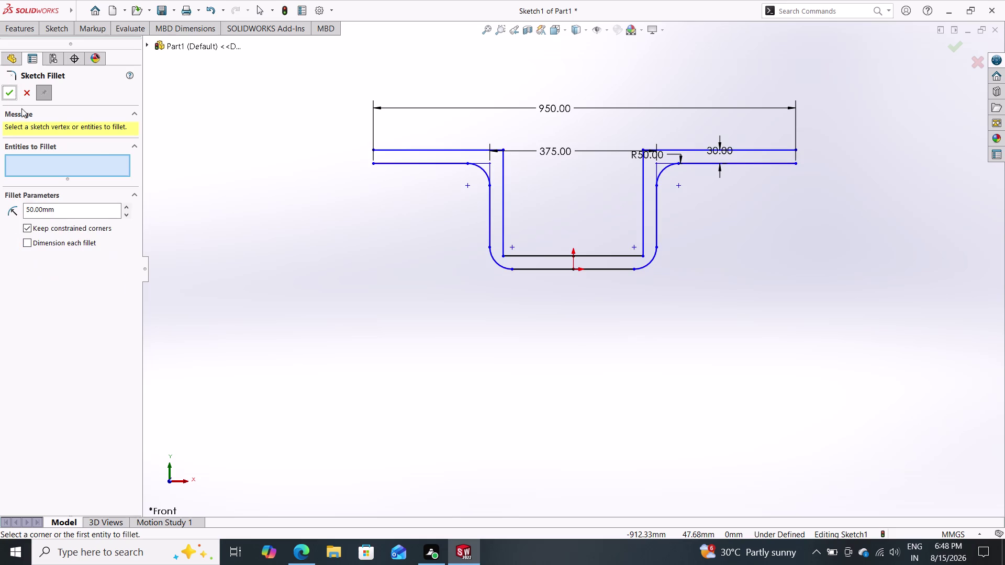
Pick inner corners for filleting, ending with the lower-right inner corner.
drag(522, 133, 496, 161)
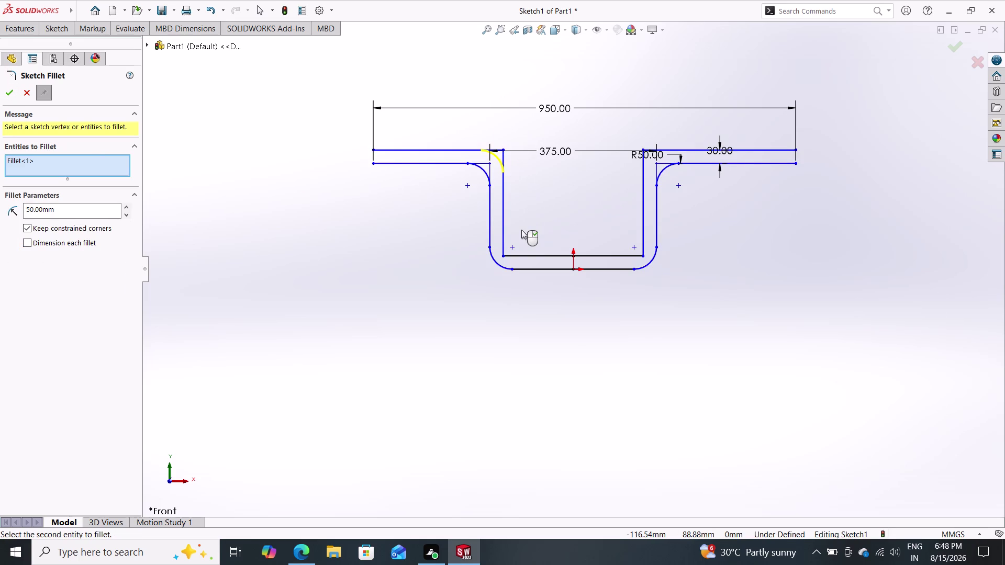
drag(518, 240, 500, 256)
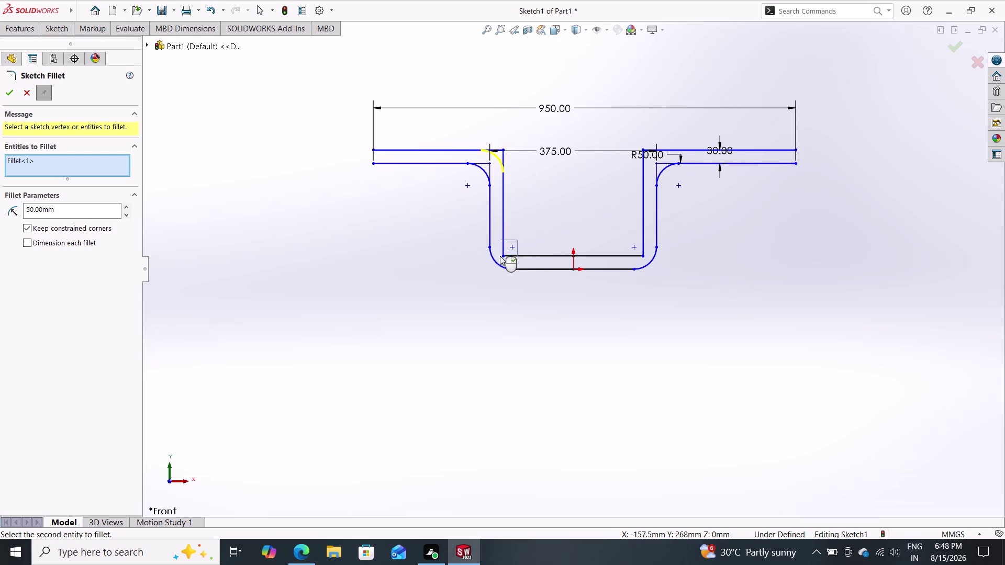
drag(500, 256, 500, 256)
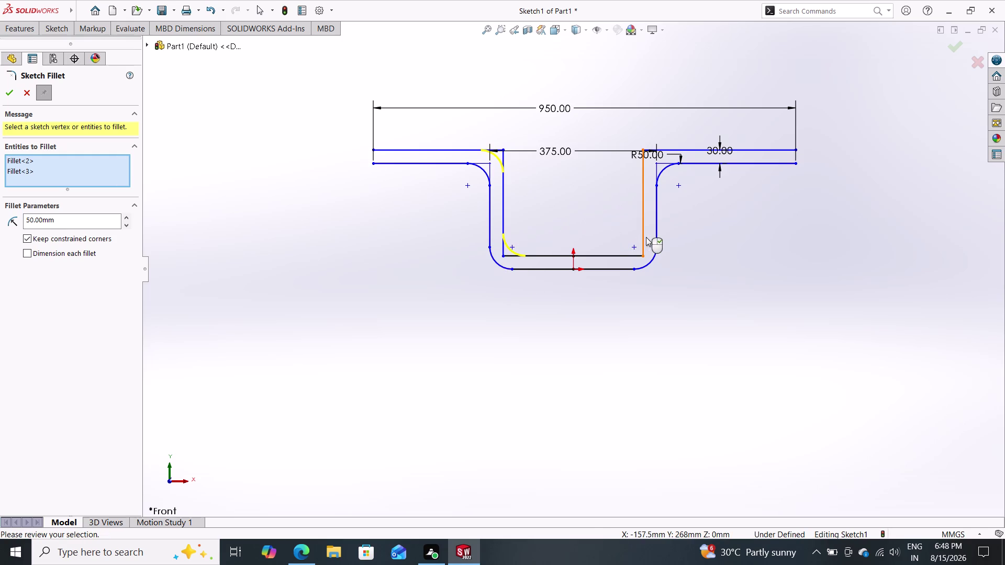
drag(647, 238, 627, 254)
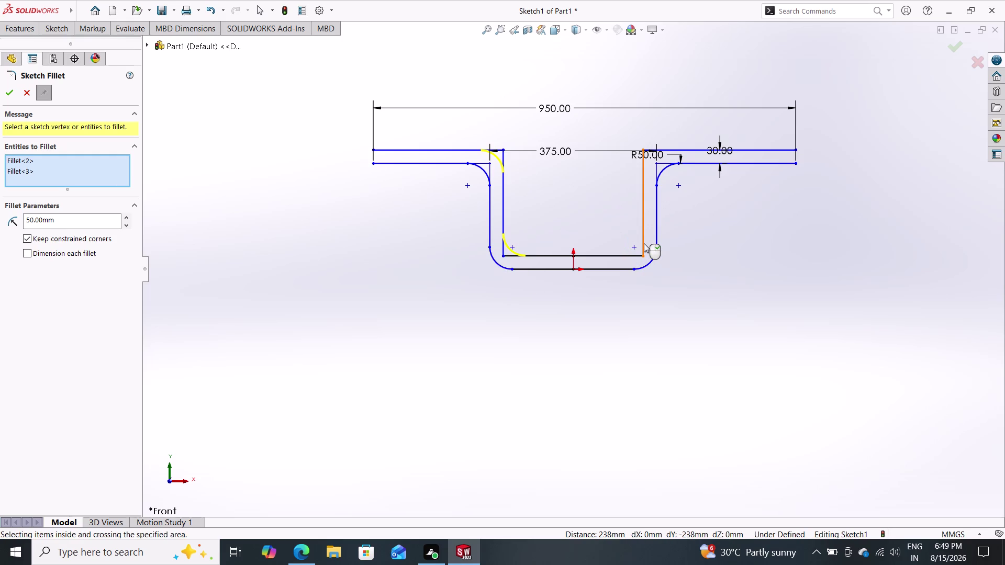
drag(644, 244, 636, 254)
drag(647, 241, 641, 250)
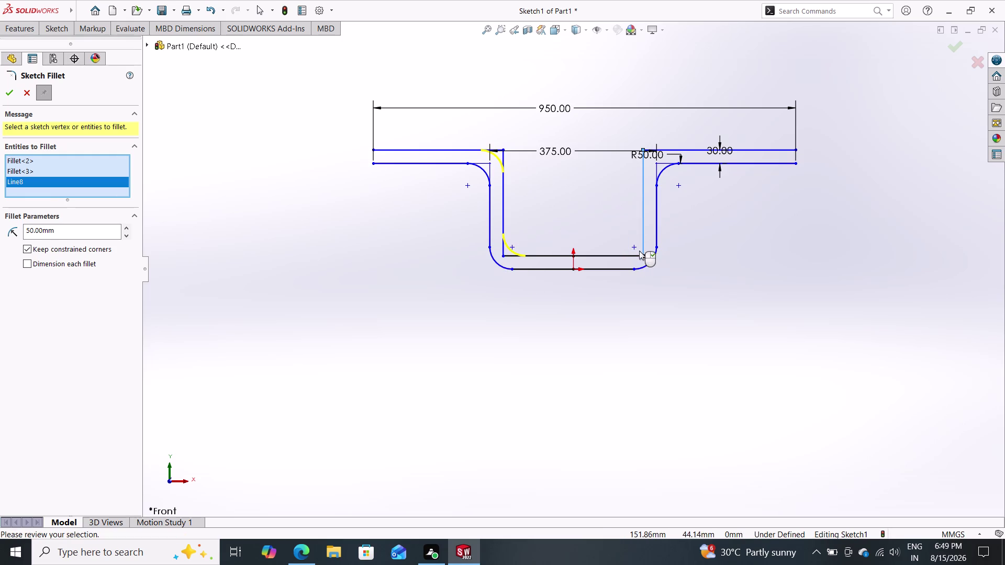
drag(640, 249, 634, 254)
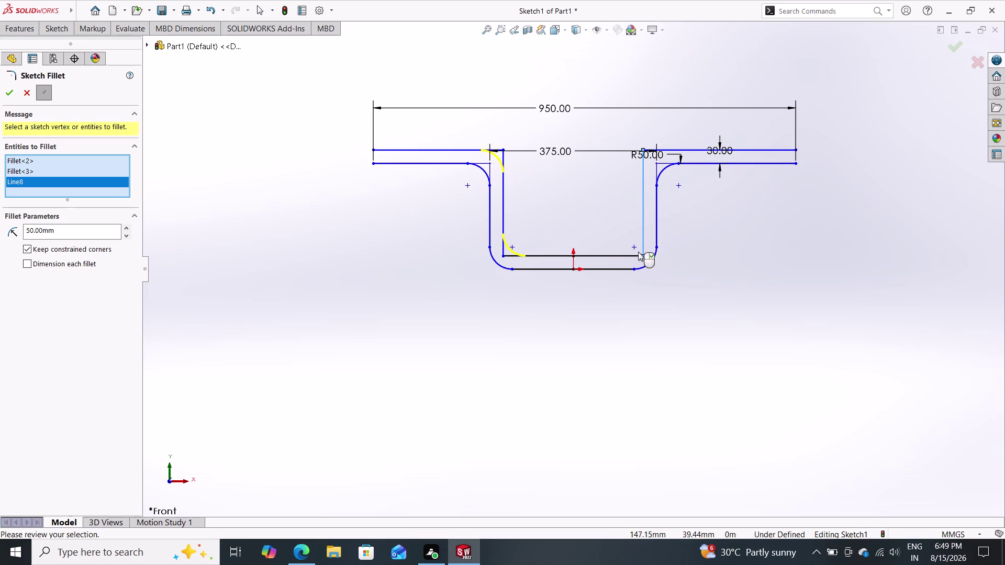
click(636, 254)
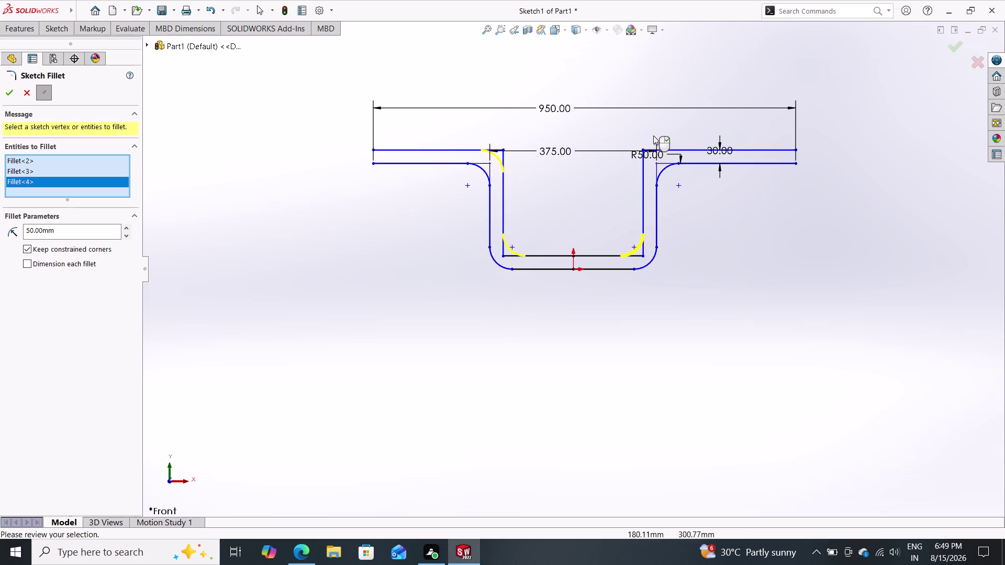
Try repeatedly to select the upper-right inner corner for filleting.
drag(653, 135, 636, 166)
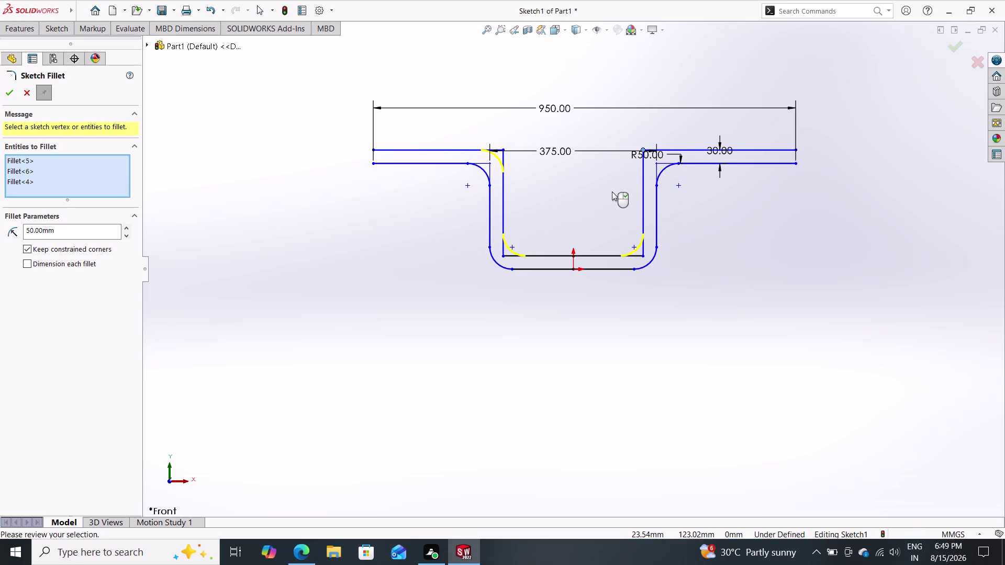
click(643, 174)
click(657, 150)
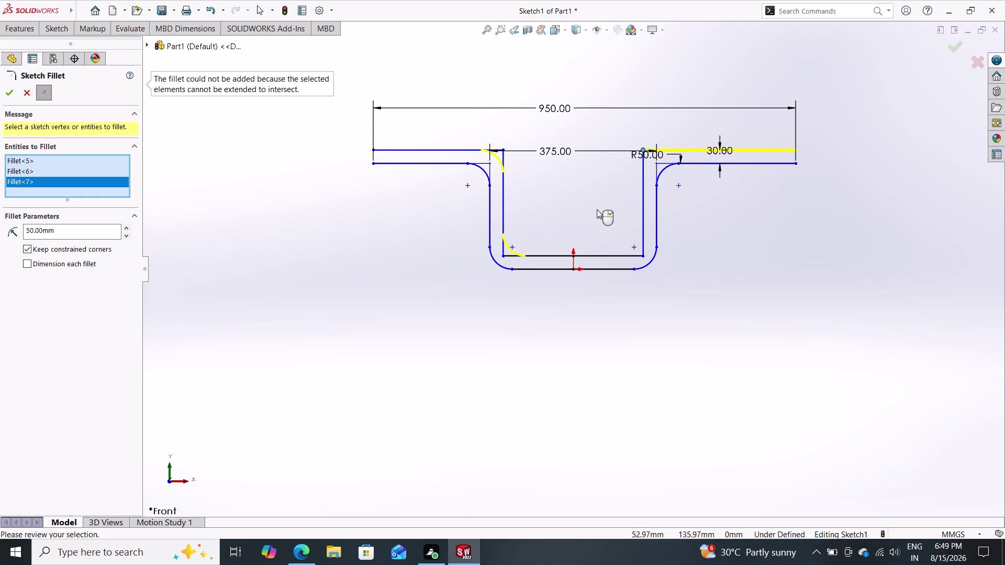
click(642, 177)
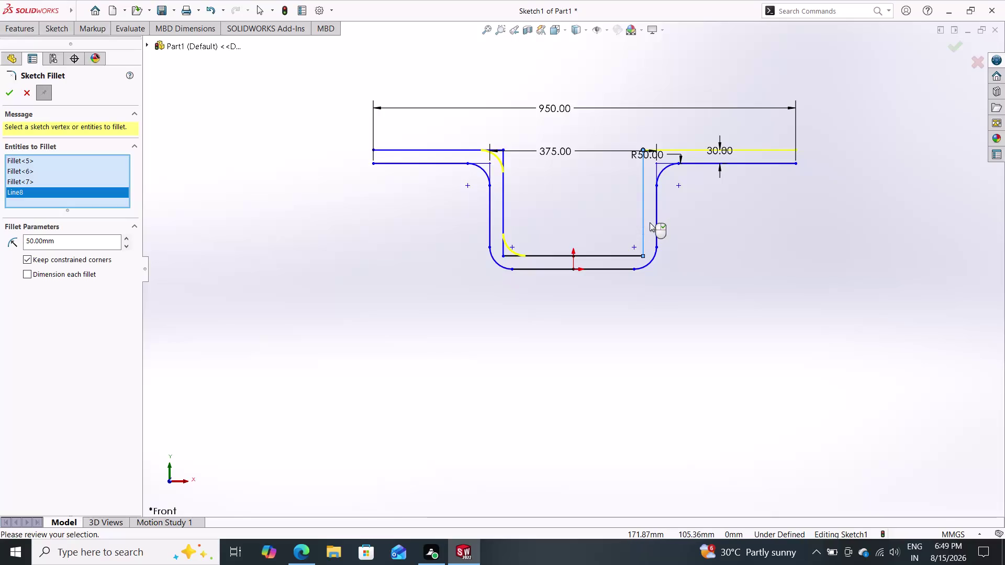
click(637, 255)
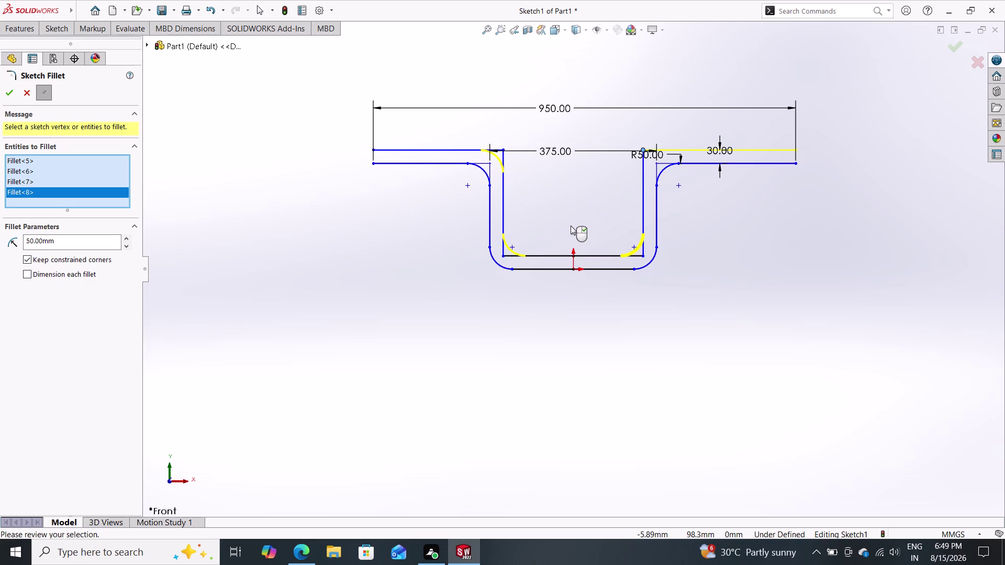
scroll(up, 3)
scroll(down, 3)
scroll(up, 3)
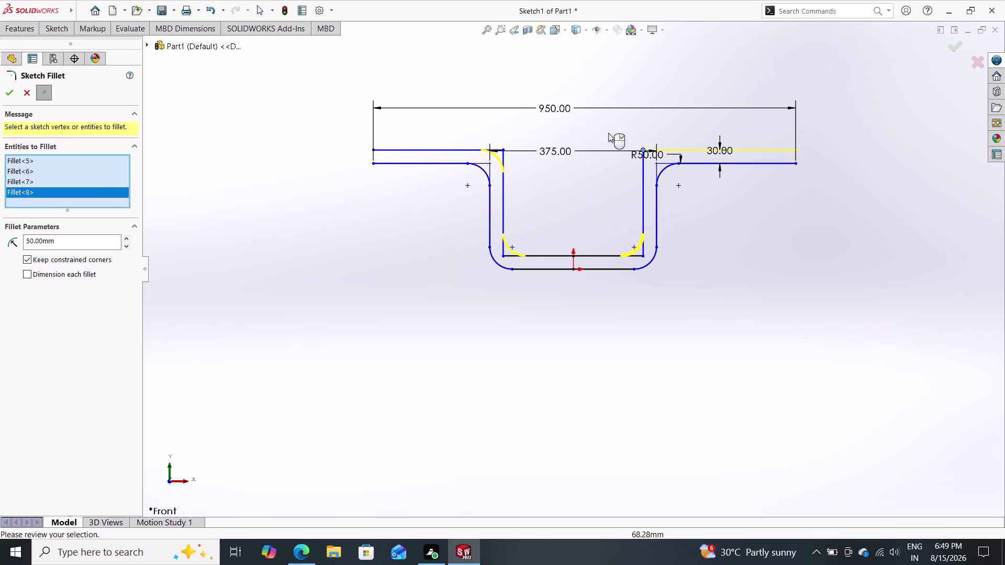
drag(655, 129, 627, 184)
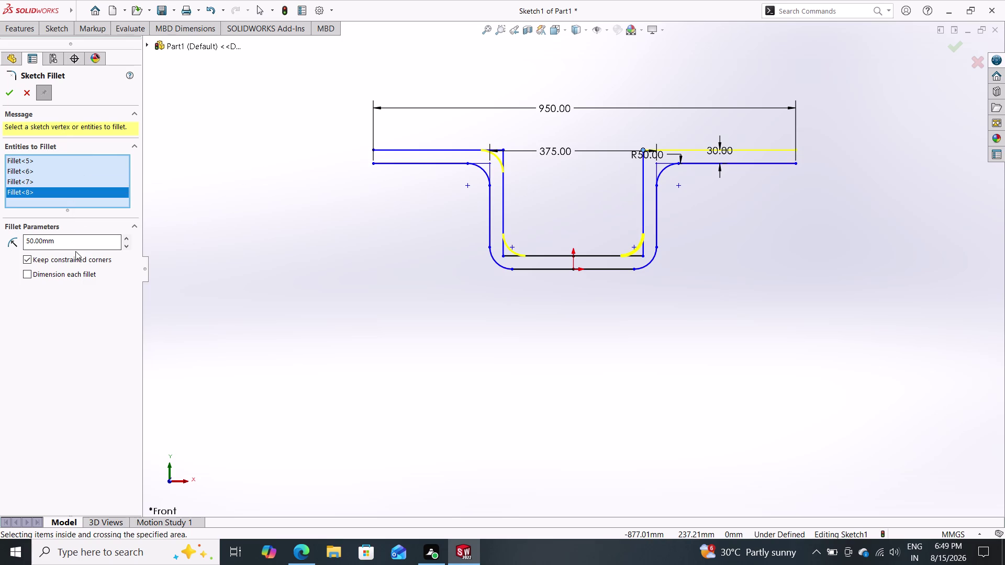
Select the upper-right inner corner, apply the inner fillets, and close the fillet tool.
drag(74, 244, 0, 247)
text(20)
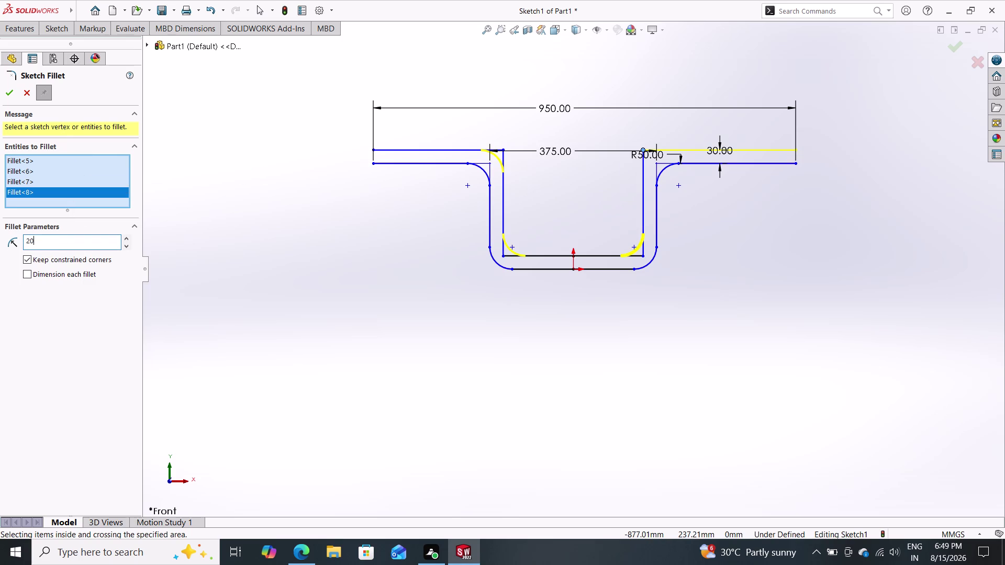
key(Return)
drag(667, 132, 625, 170)
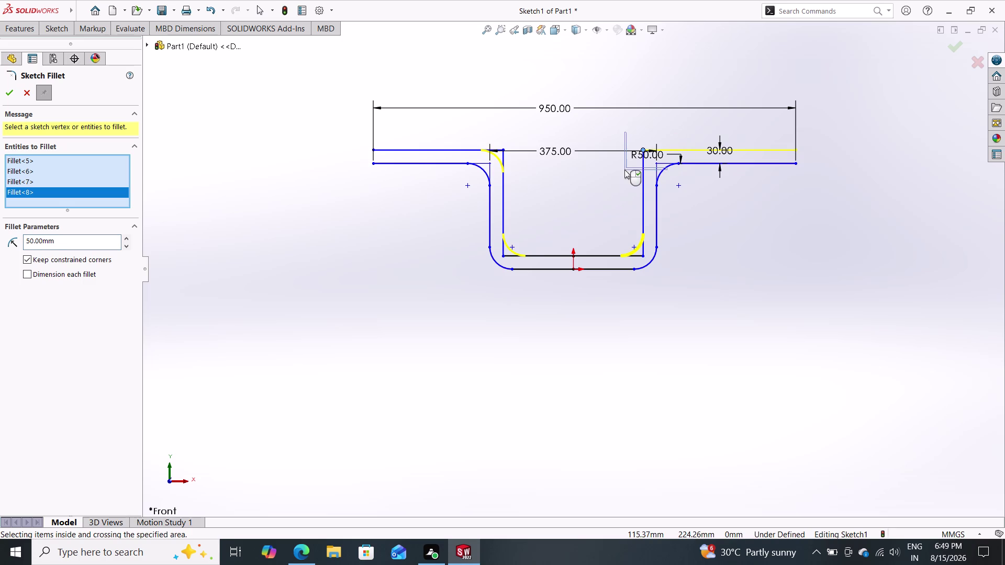
drag(624, 170, 625, 169)
click(644, 164)
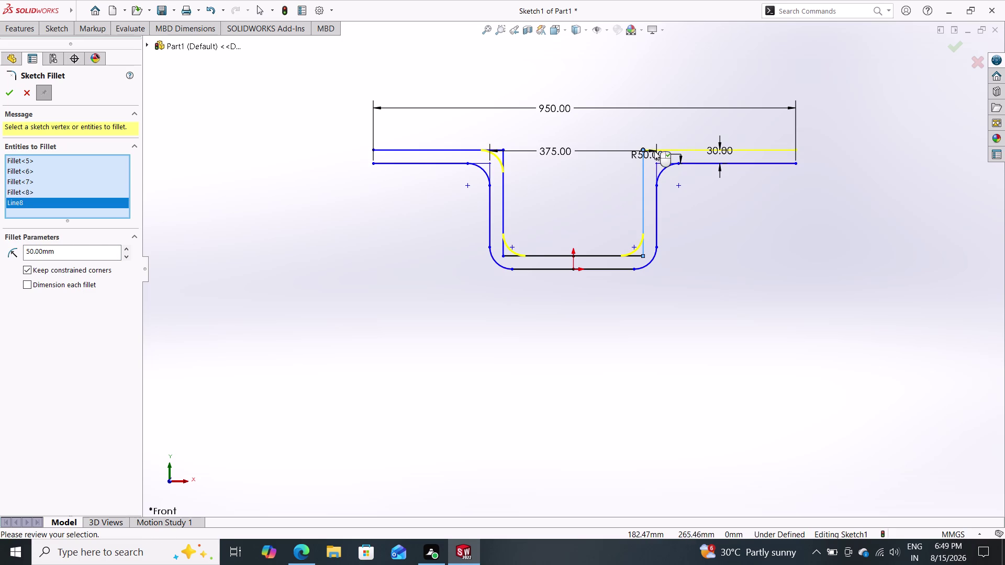
click(655, 150)
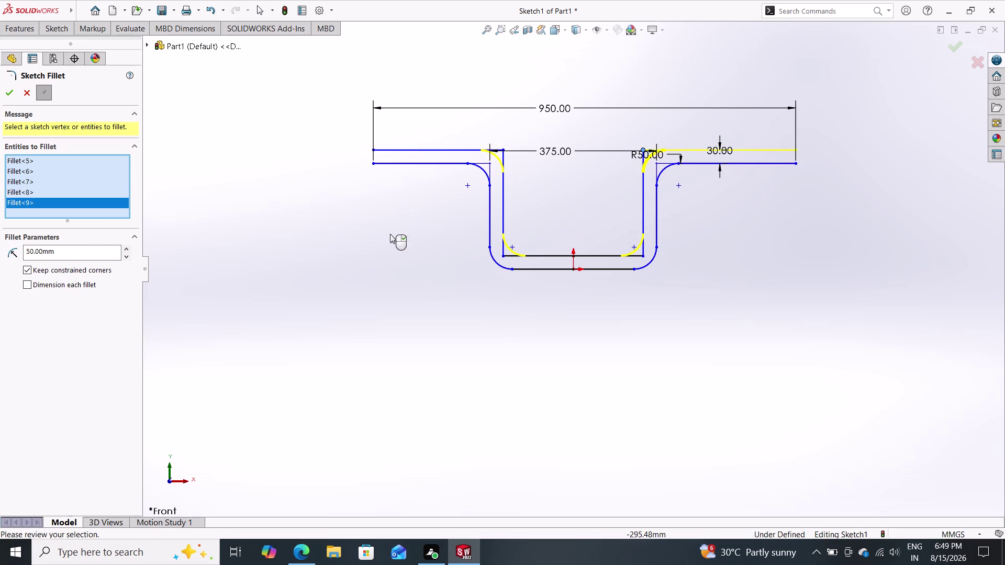
click(9, 93)
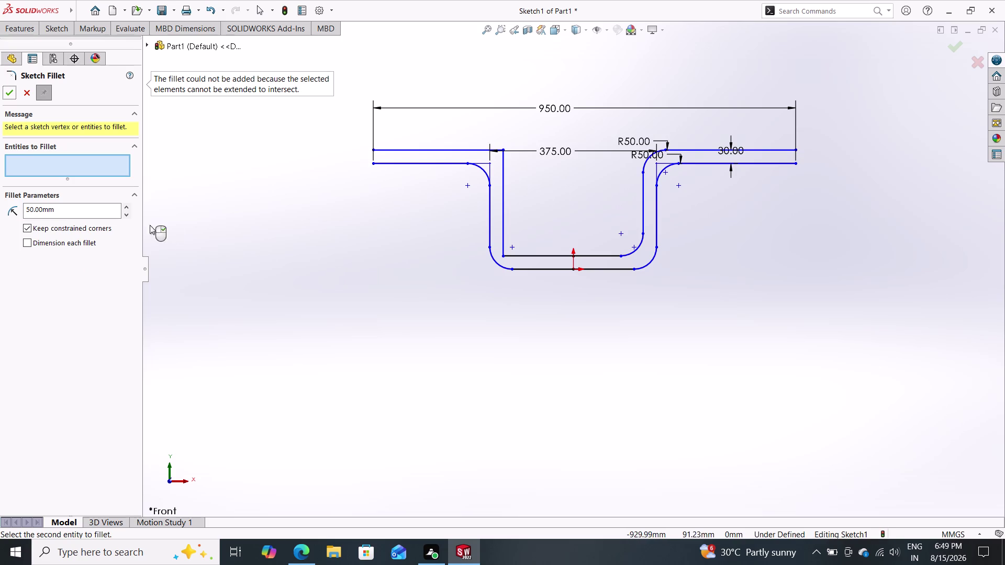
click(7, 95)
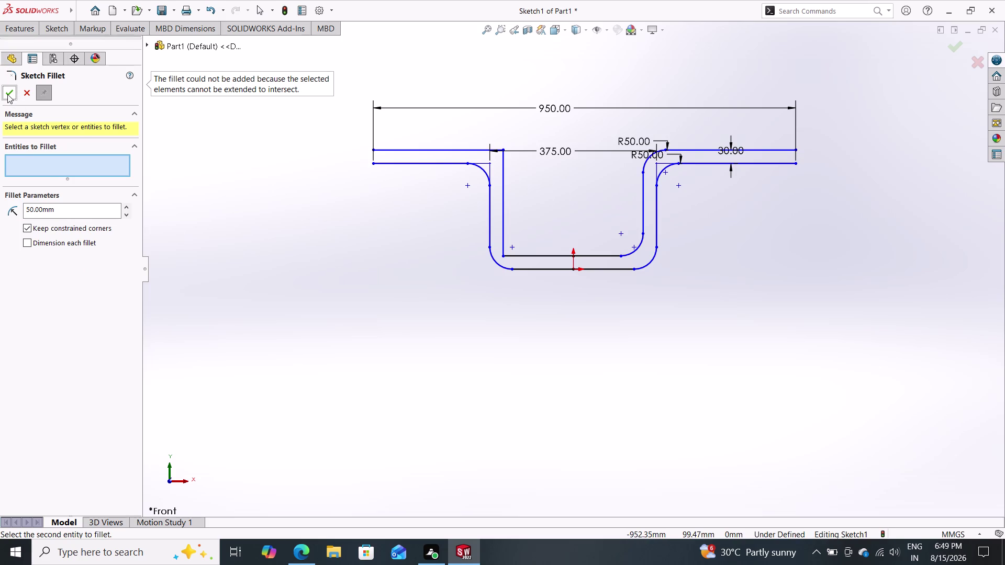
click(7, 94)
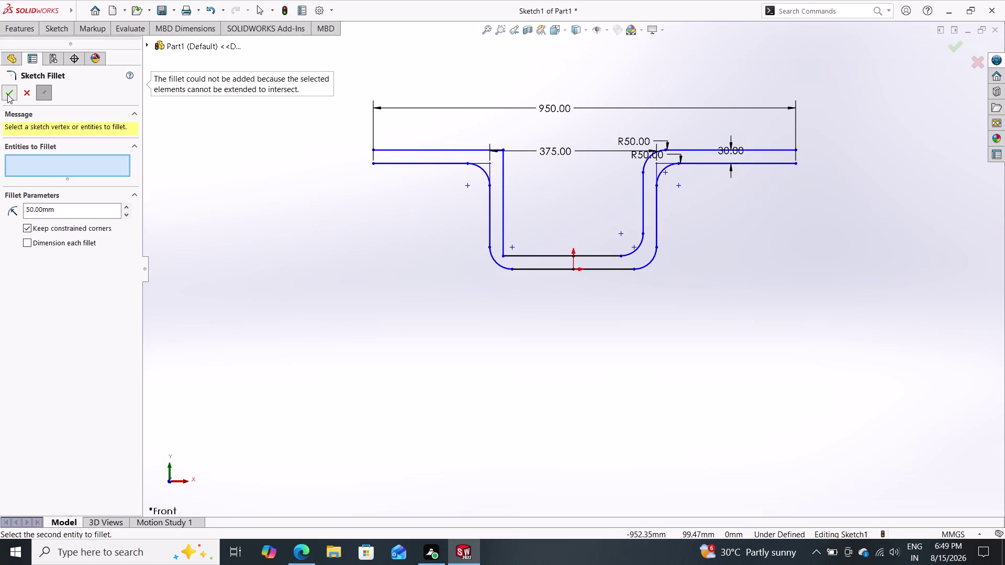
click(7, 96)
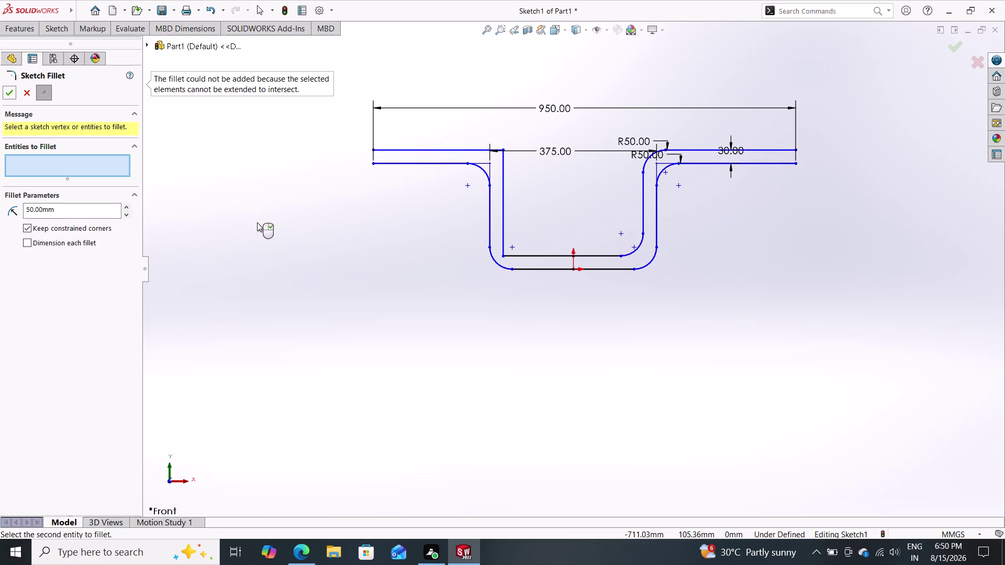
click(29, 92)
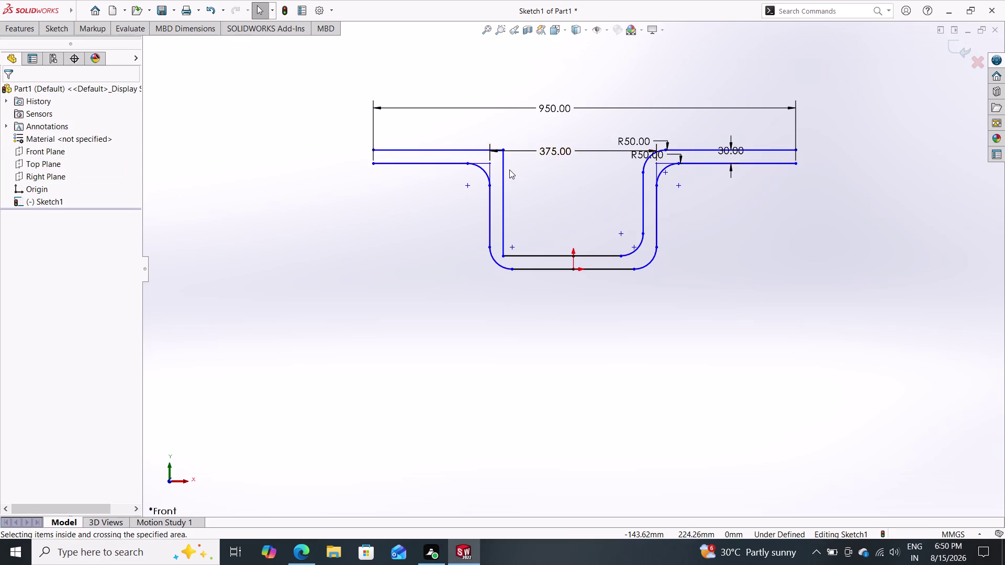
Zoom in on the profile and restart the Sketch Fillet command.
scroll(up, 3)
scroll(down, 3)
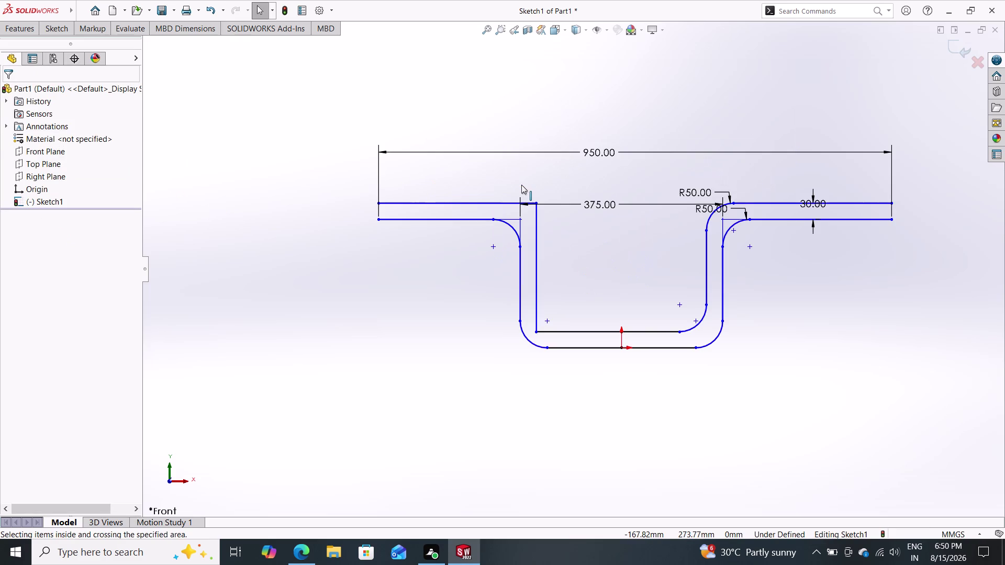
scroll(down, 3)
scroll(down, 3)
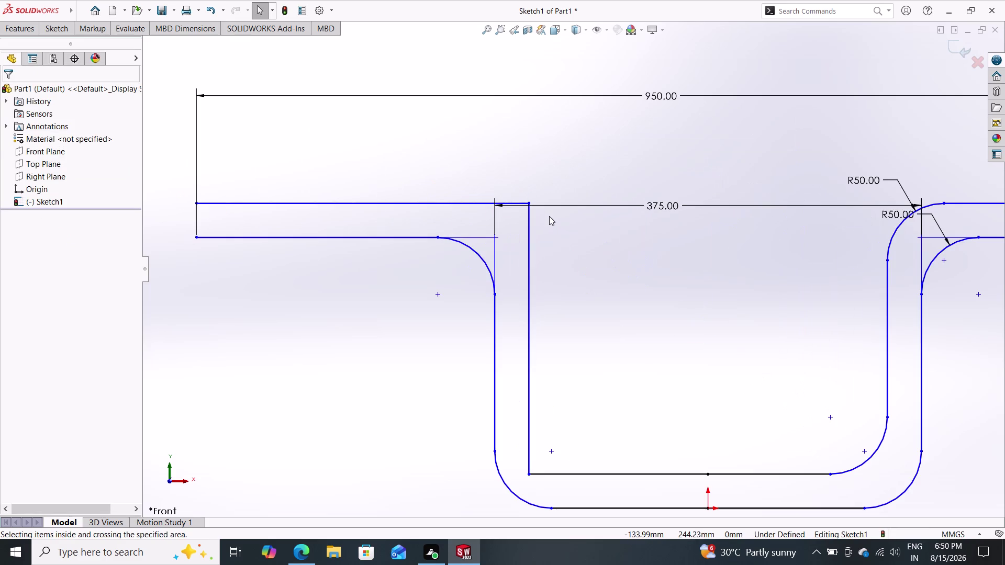
click(18, 31)
click(55, 30)
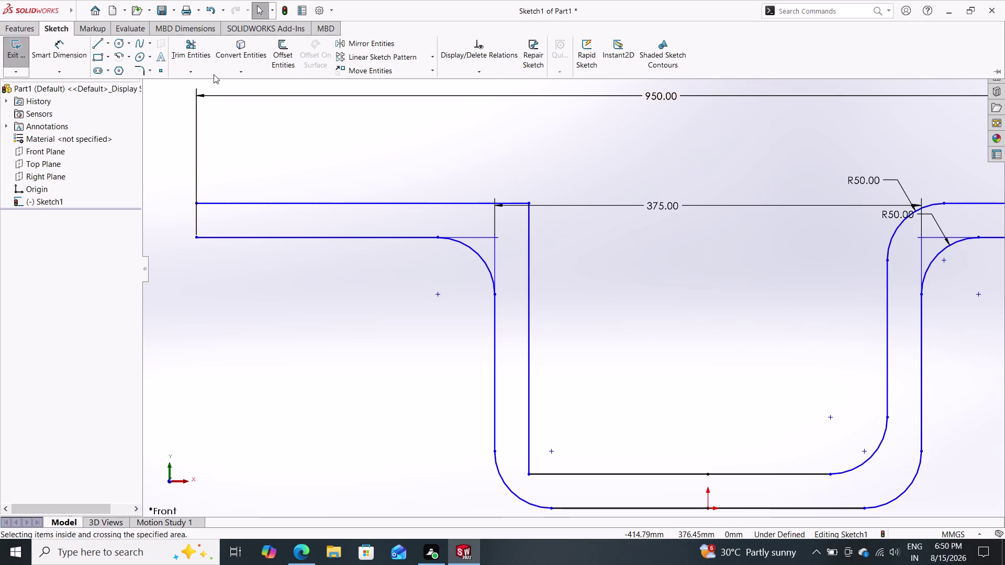
click(140, 73)
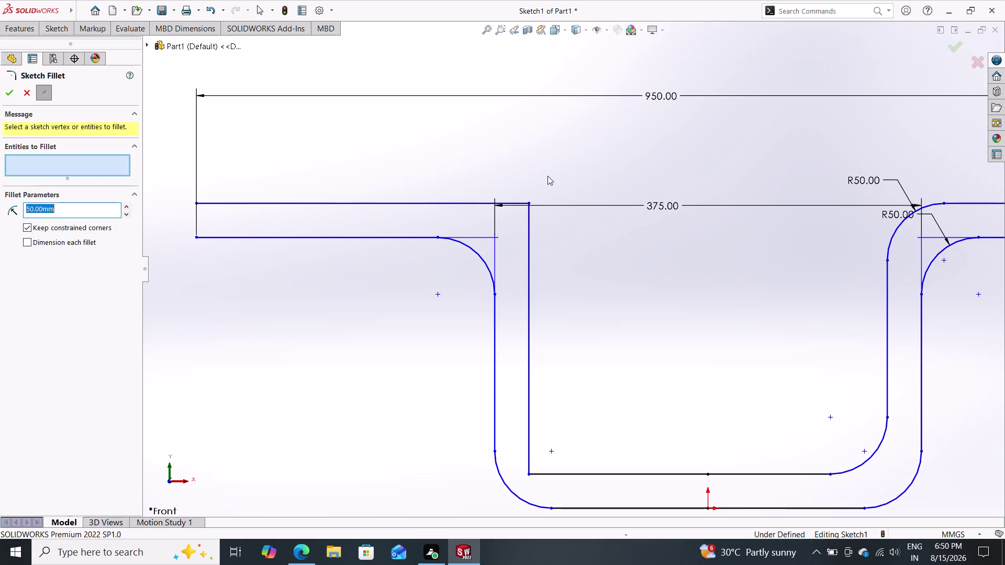
Try a 20 mm fillet on the left inner corners, then cancel the command.
drag(554, 176, 501, 224)
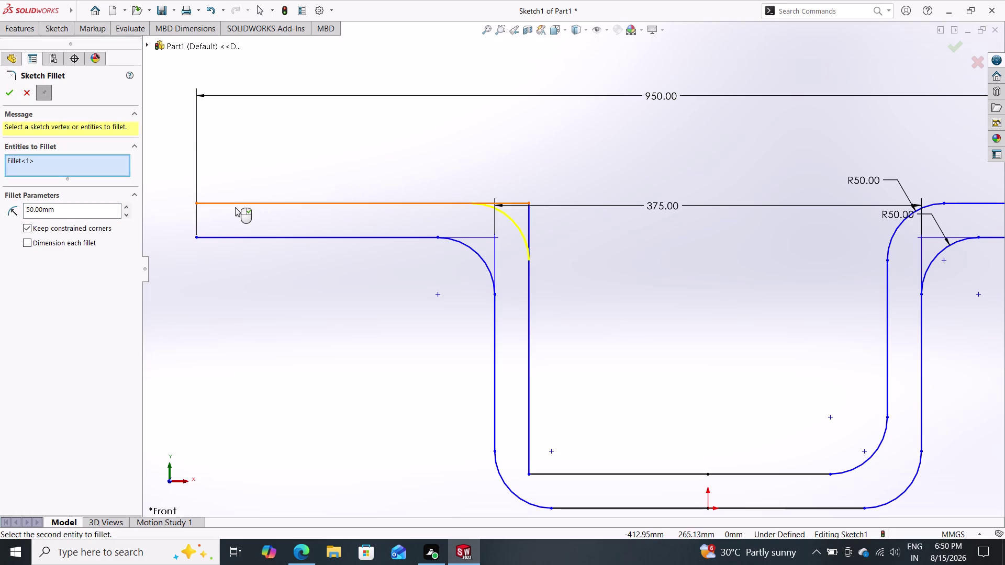
drag(64, 213, 4, 225)
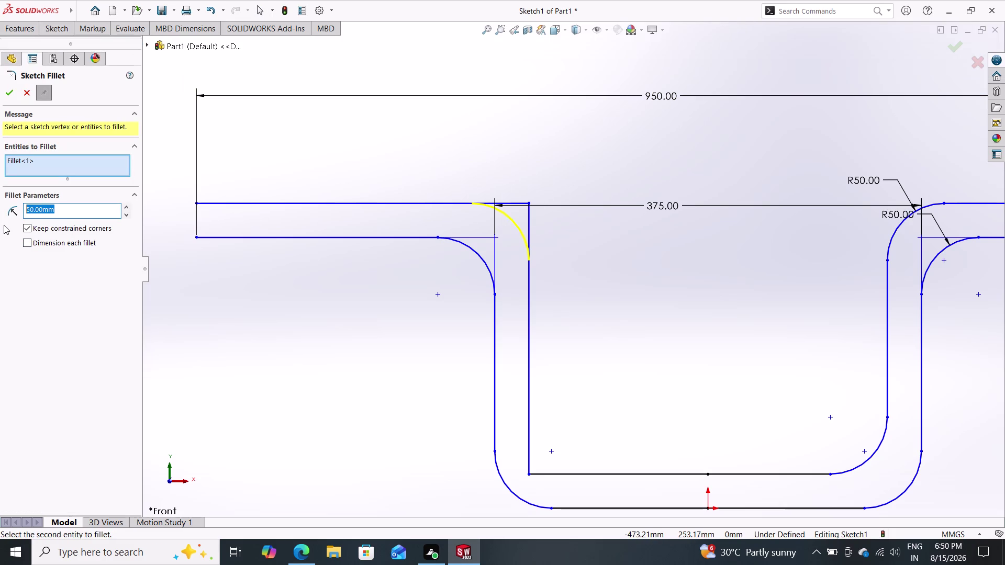
text(20)
key(Return)
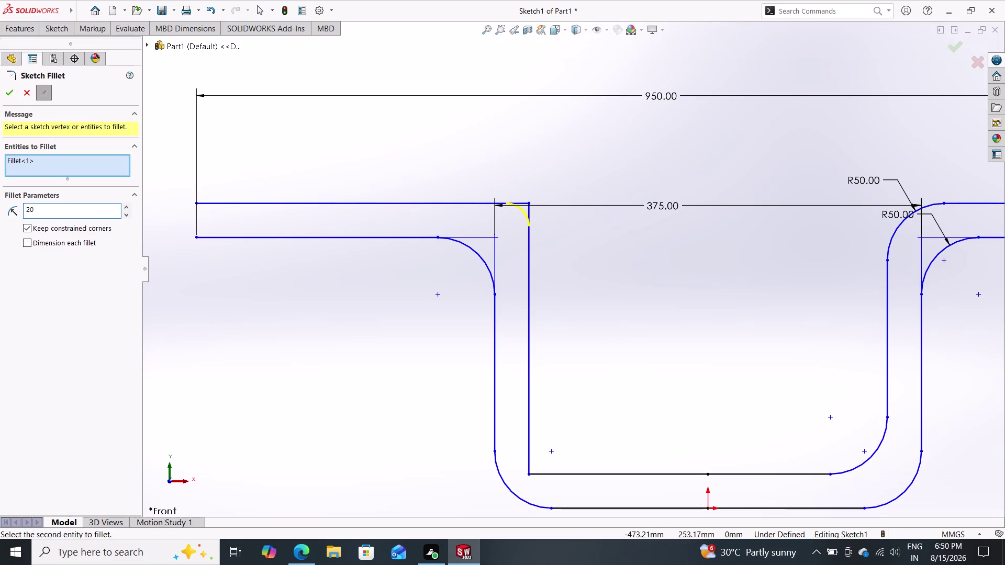
click(8, 94)
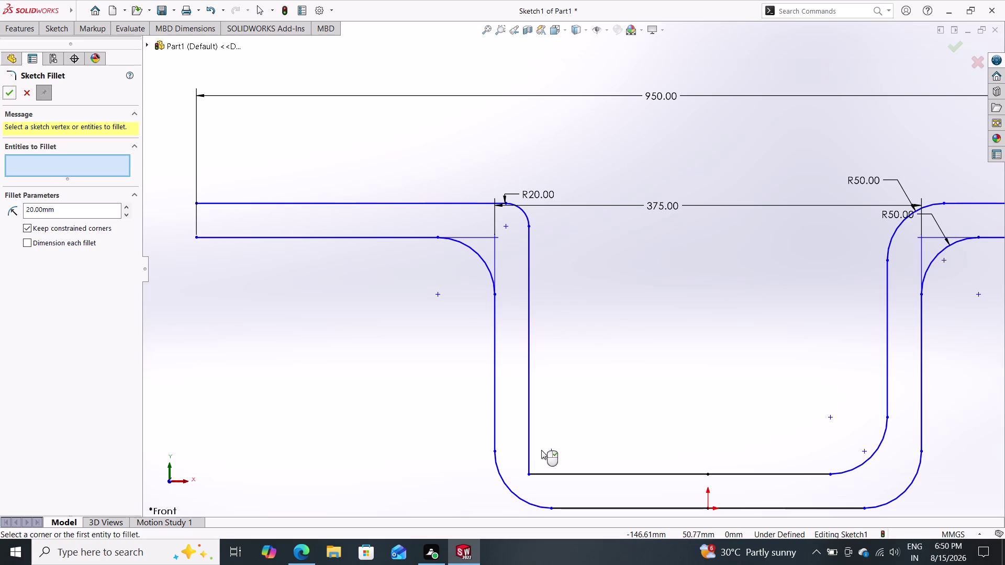
drag(563, 434, 542, 464)
drag(554, 458, 525, 477)
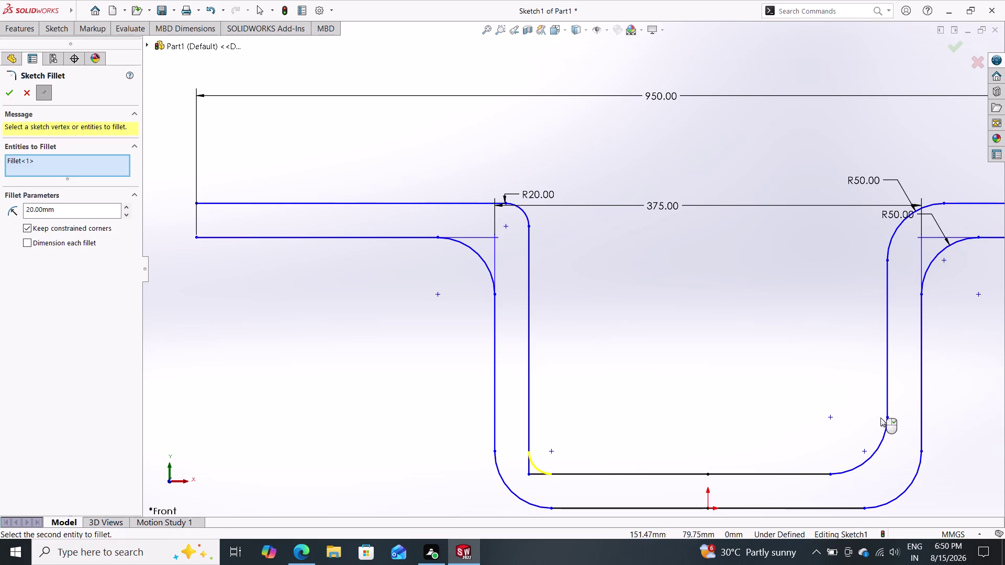
click(880, 445)
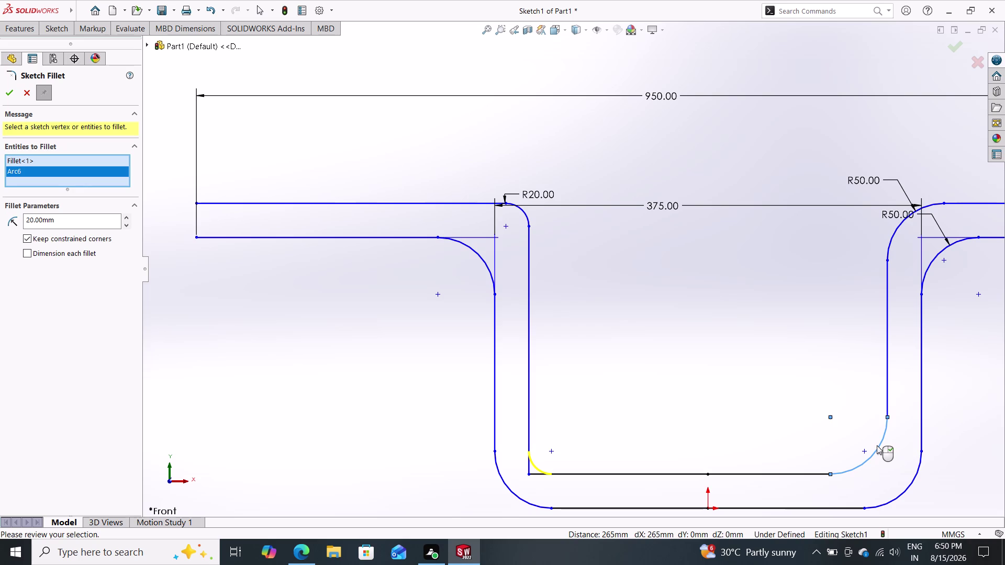
key(Escape)
key(Escape)
key(Escape)
key(Escape)
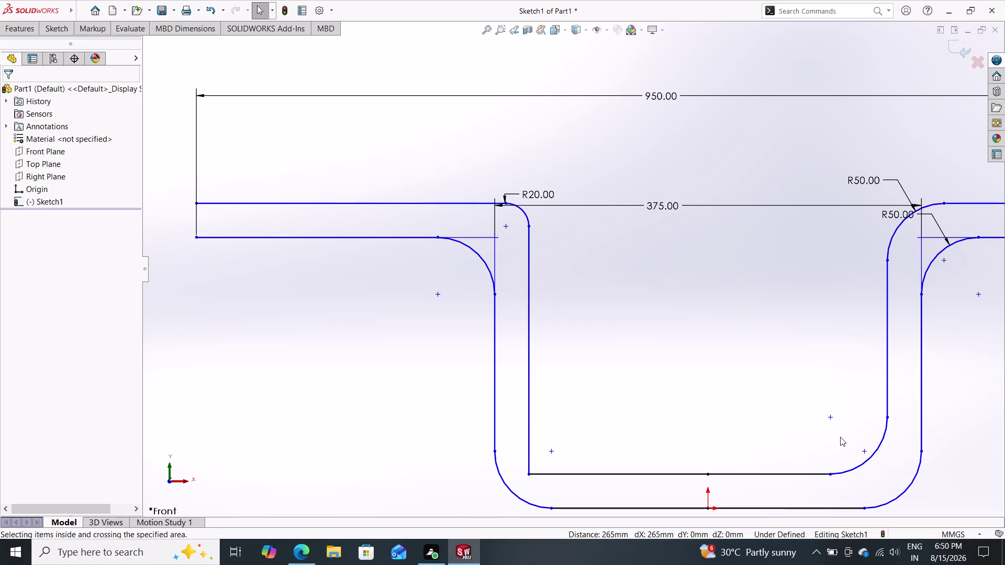
Undo the inner-corner fillets with five Ctrl+Z presses, restoring square inner corners.
key(ctrl+z)
key(ctrl+z)
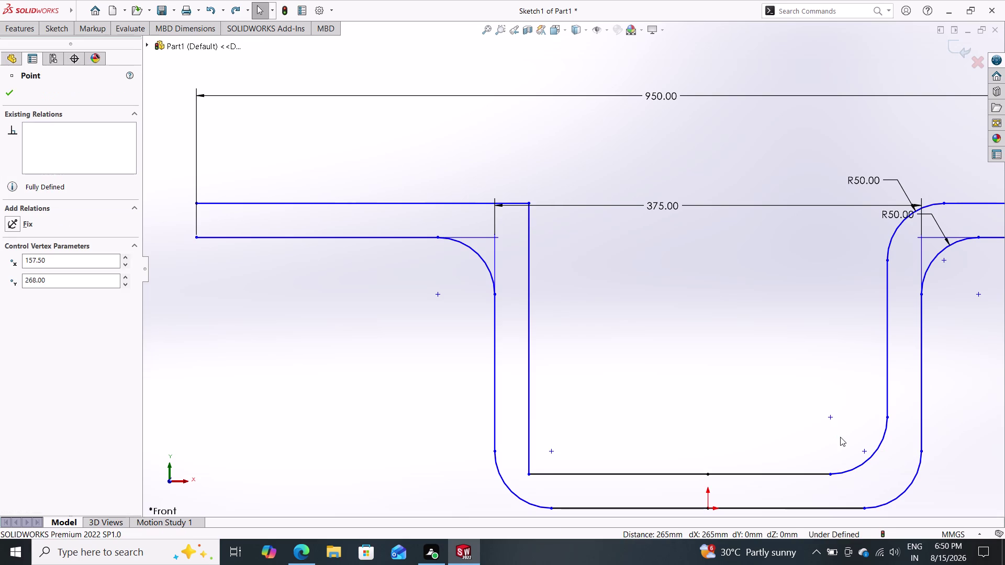
key(ctrl+z)
key(ctrl+z)
key(ctrl+z)
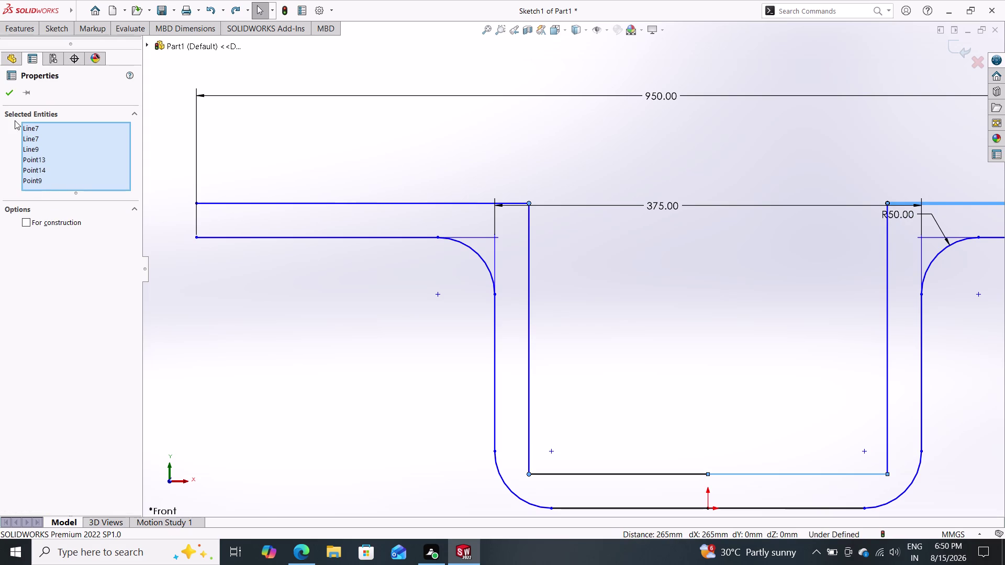
click(7, 92)
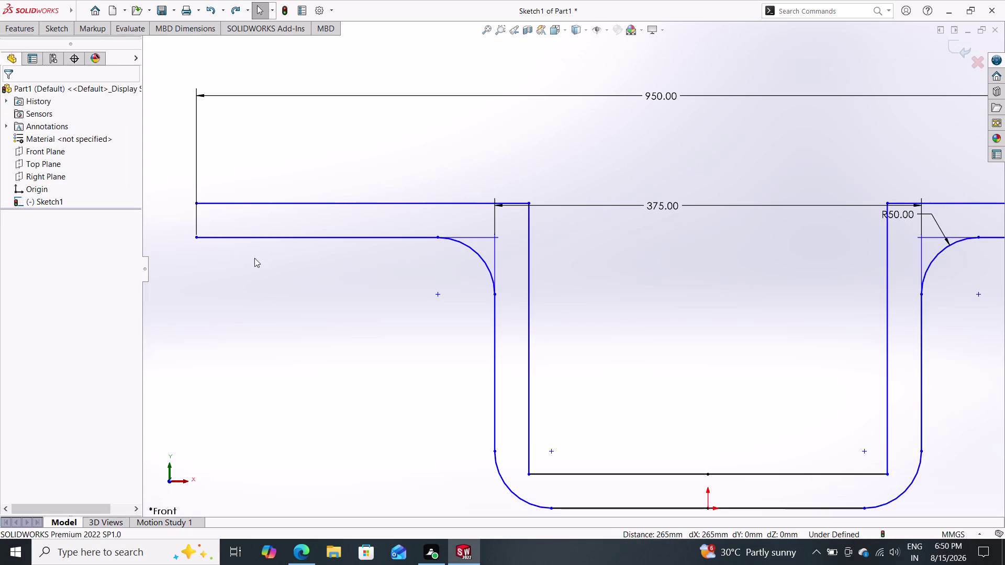
scroll(down, 3)
scroll(up, 3)
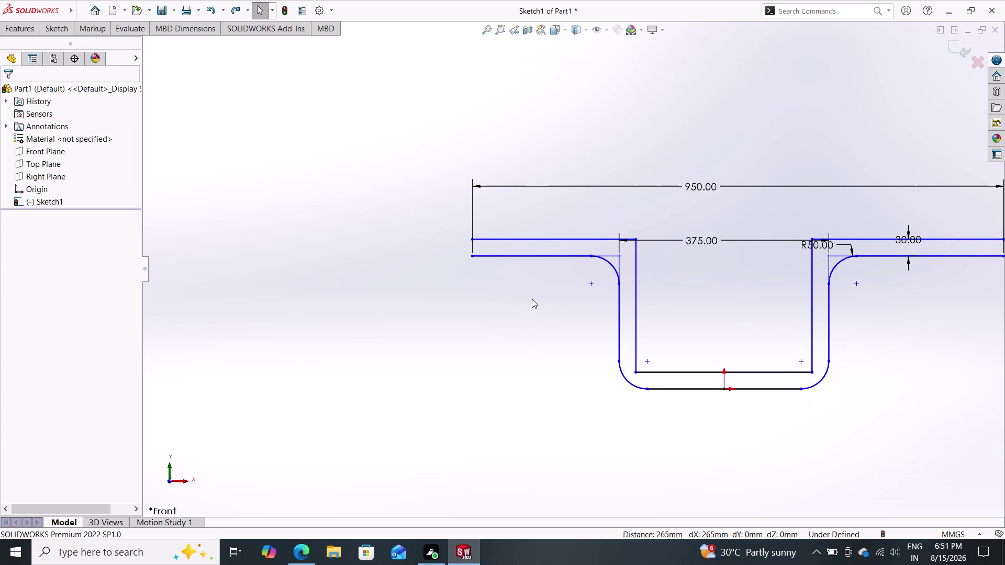
click(69, 26)
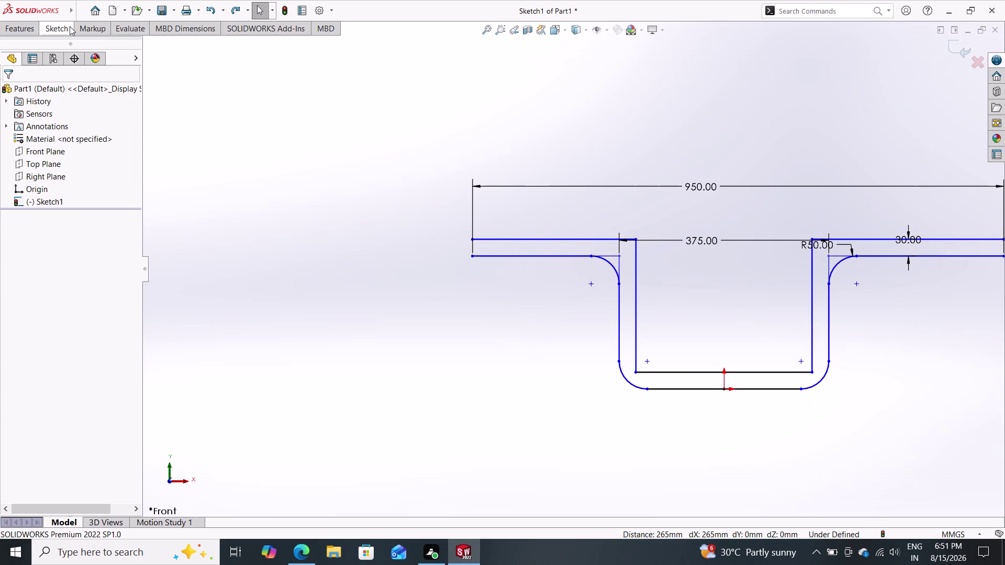
Apply 20 mm sketch fillets to the top-left, top-right, bottom-left and bottom-right inner corners.
click(139, 66)
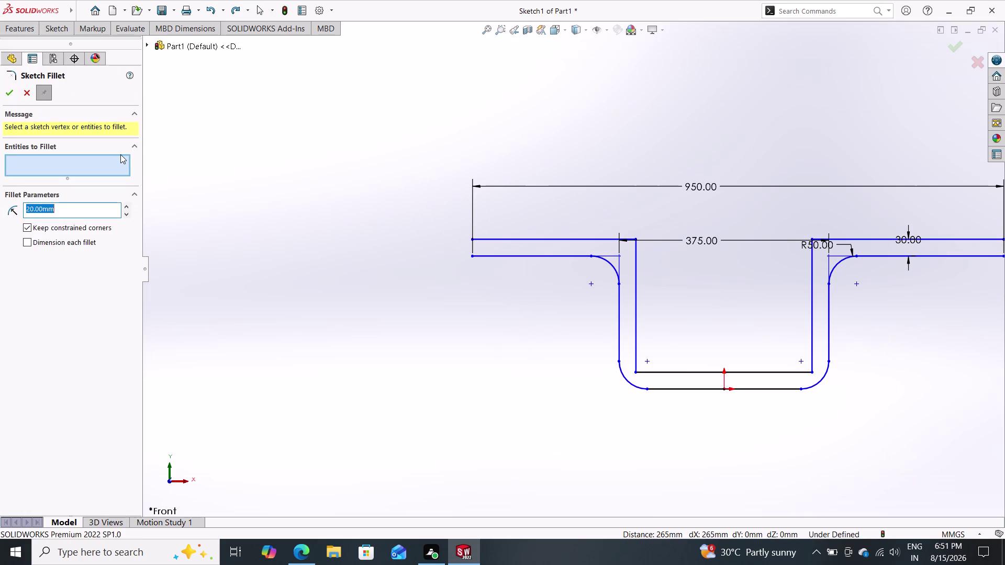
text(20)
key(Return)
drag(665, 213, 664, 216)
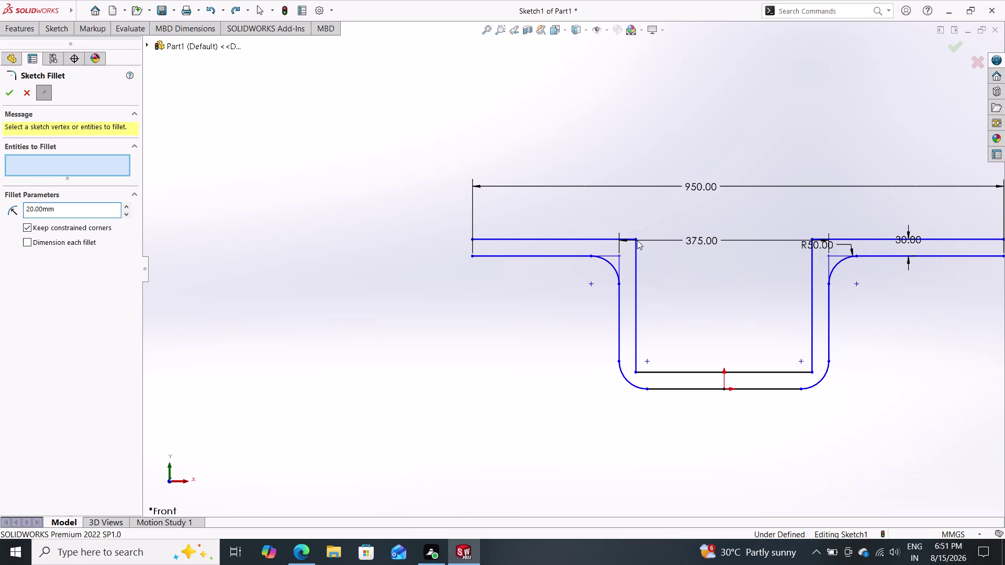
drag(664, 216, 620, 256)
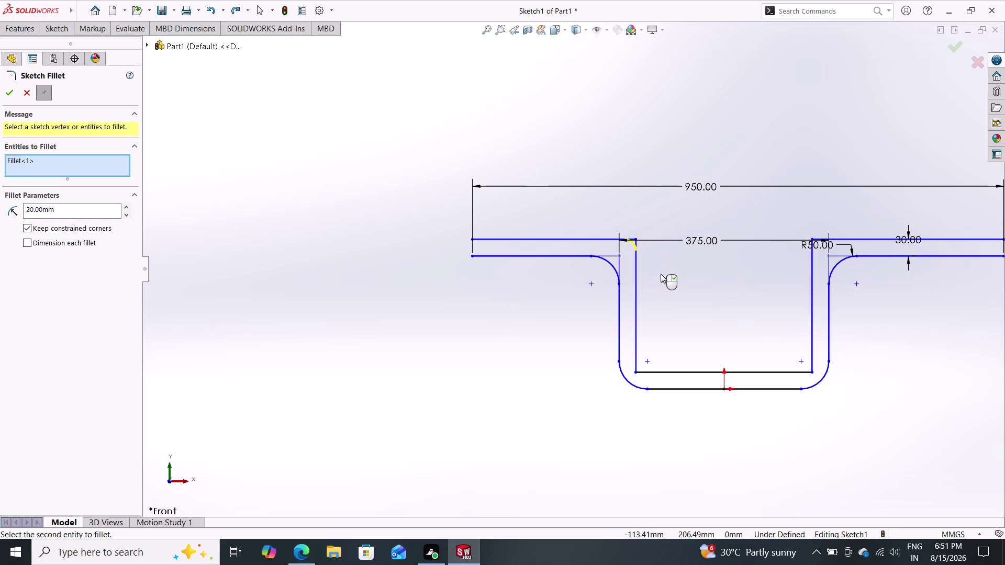
drag(825, 218, 799, 253)
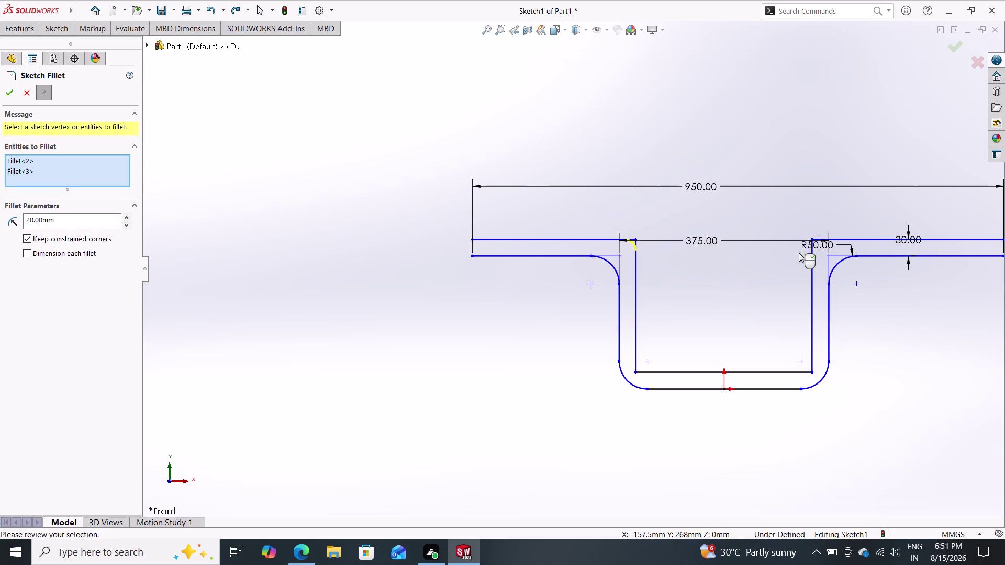
drag(656, 357, 633, 375)
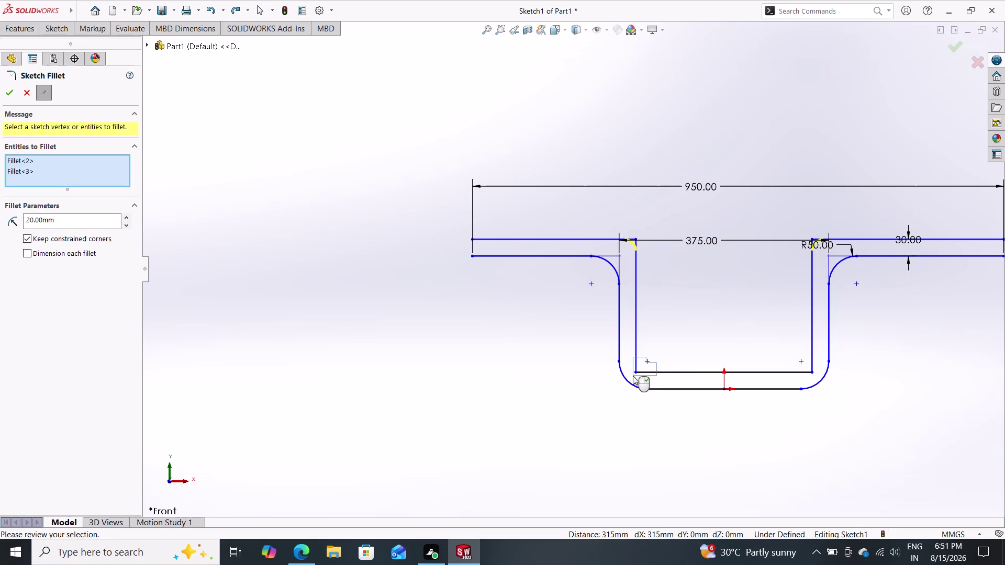
drag(633, 376, 634, 376)
drag(819, 351, 801, 368)
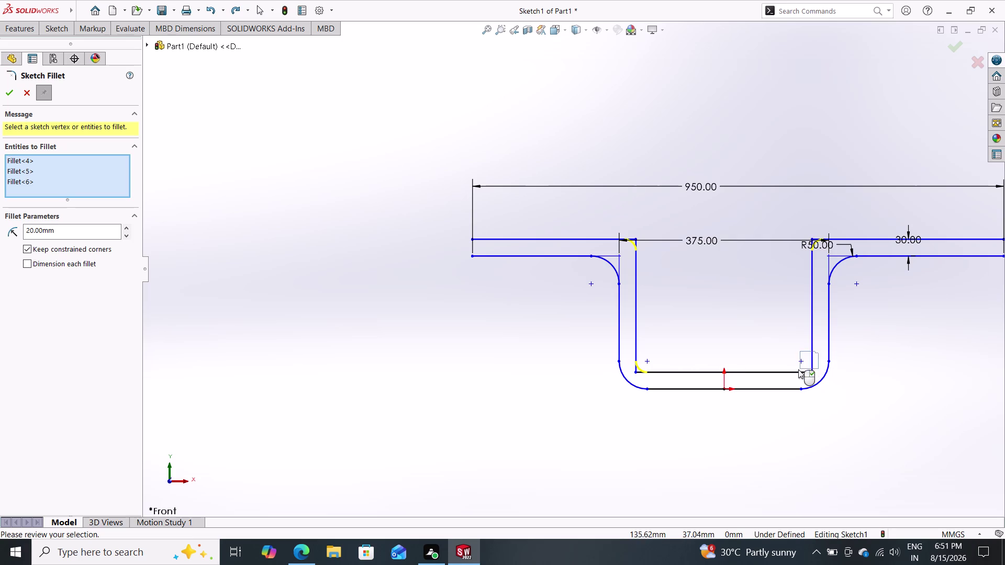
drag(801, 368, 795, 375)
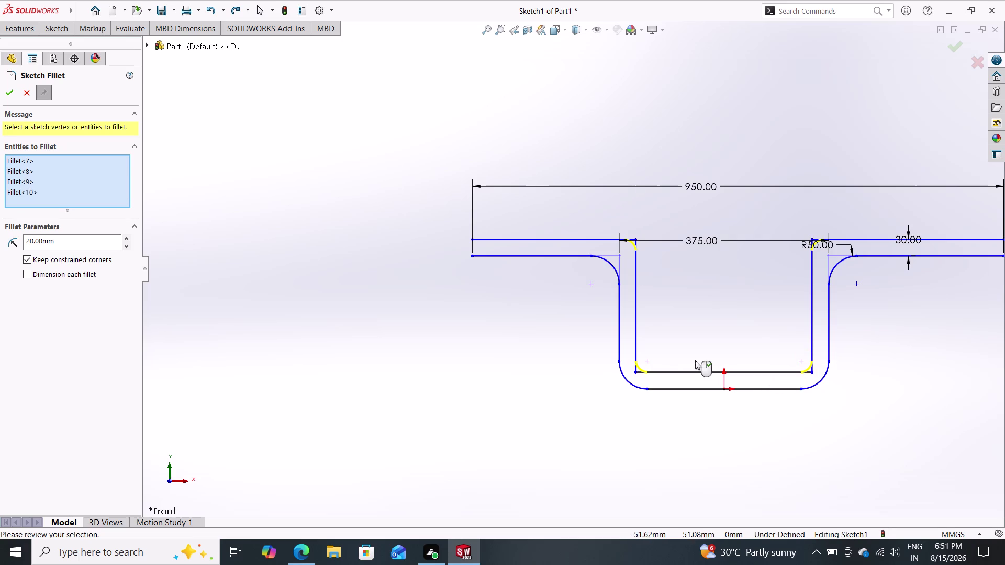
click(14, 97)
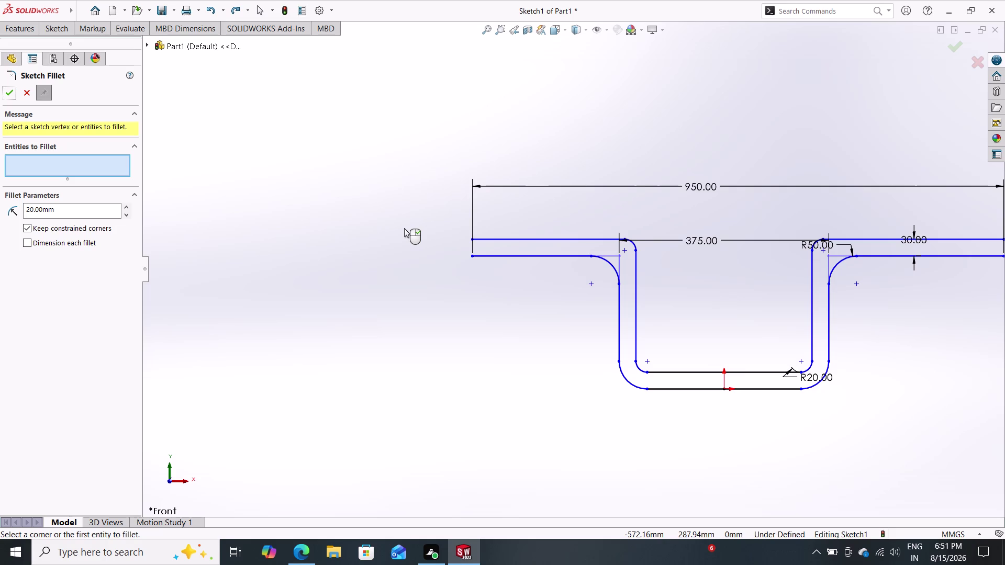
click(10, 90)
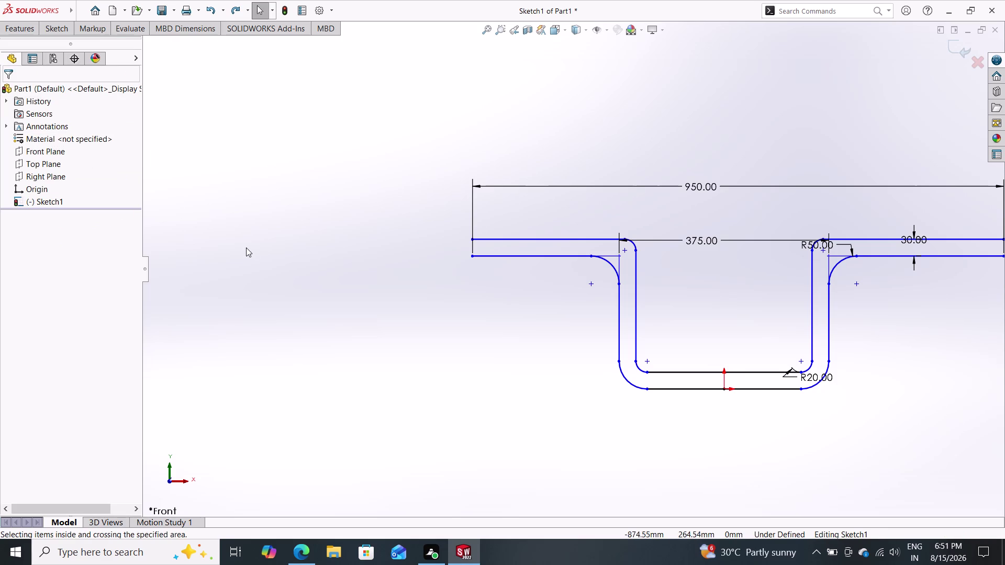
click(45, 26)
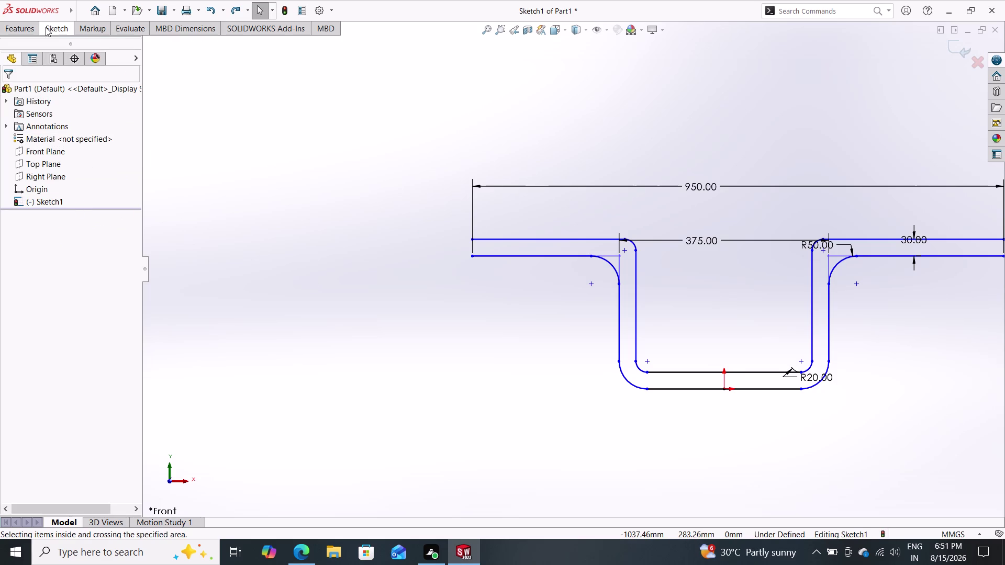
Cap the left and right open ends of the Z-profile with 30 mm vertical lines.
click(100, 43)
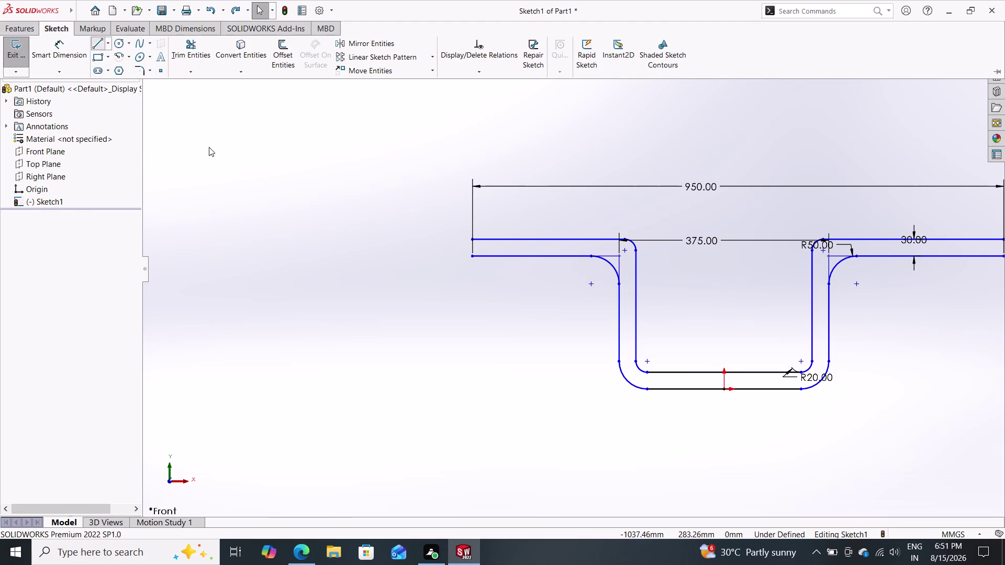
click(472, 257)
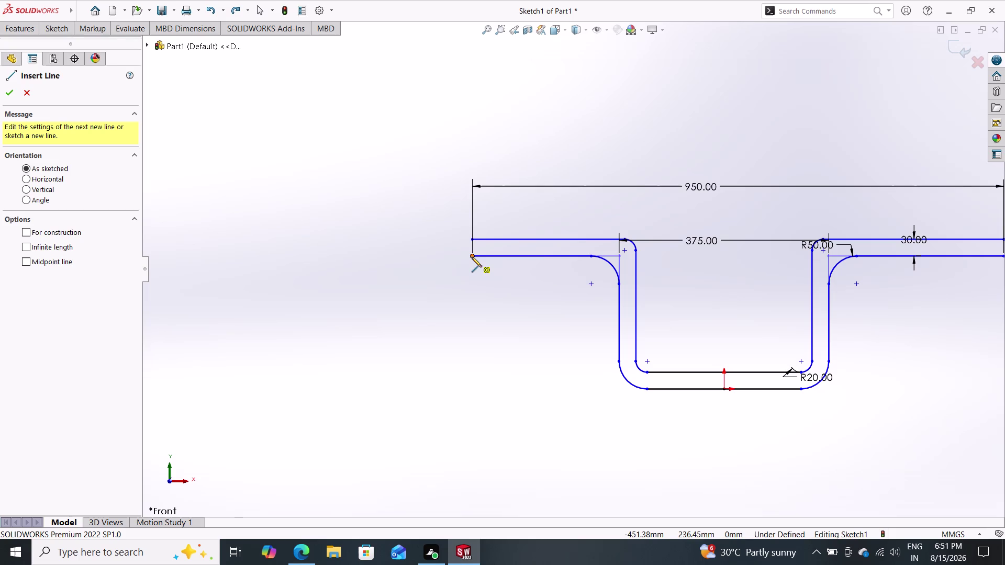
click(473, 238)
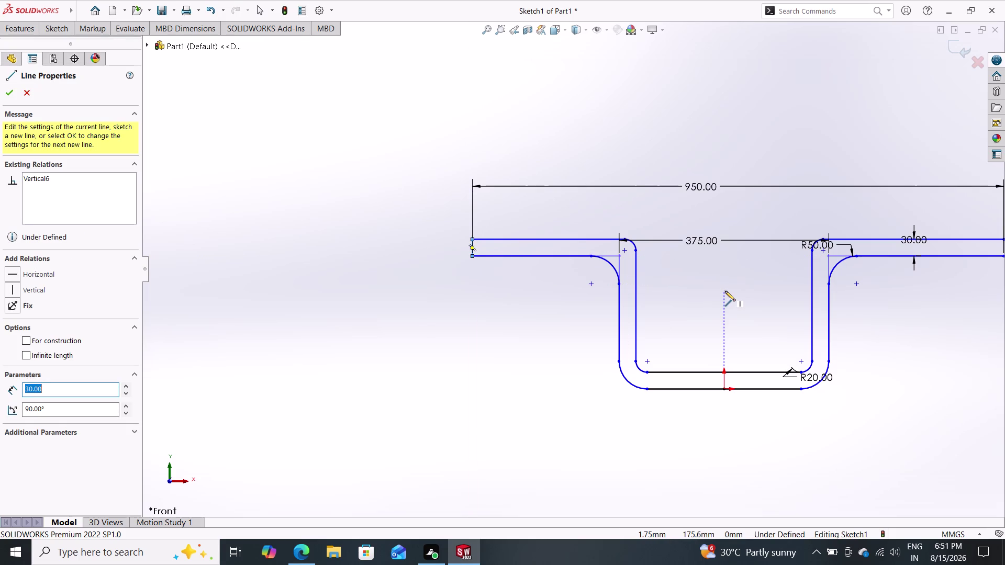
middle_drag(724, 291, 649, 294)
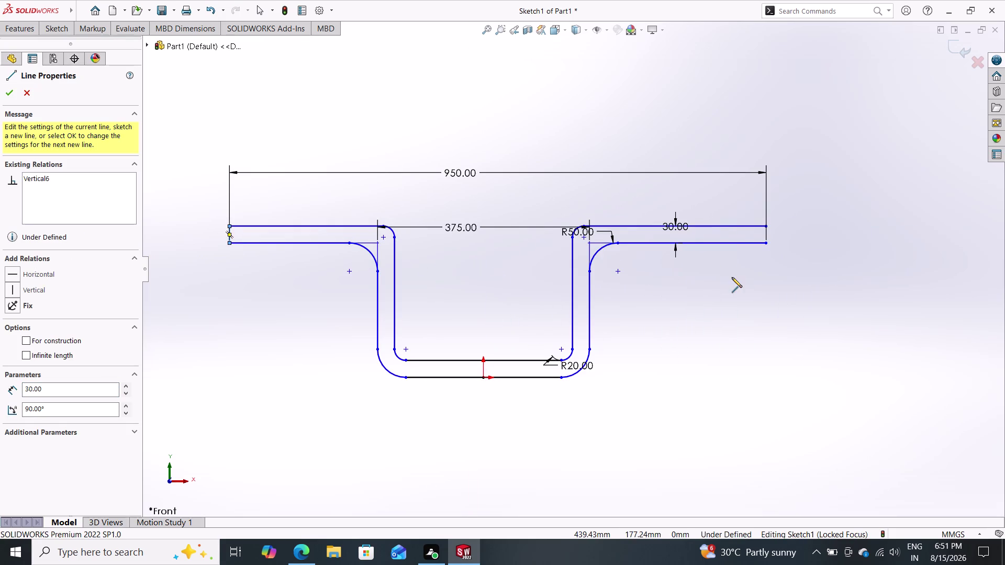
click(768, 241)
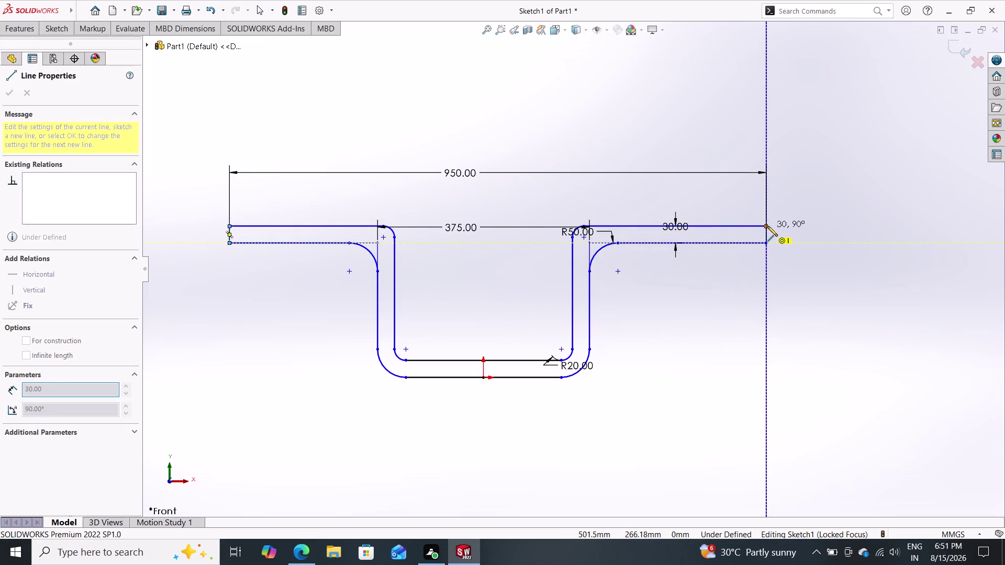
click(768, 227)
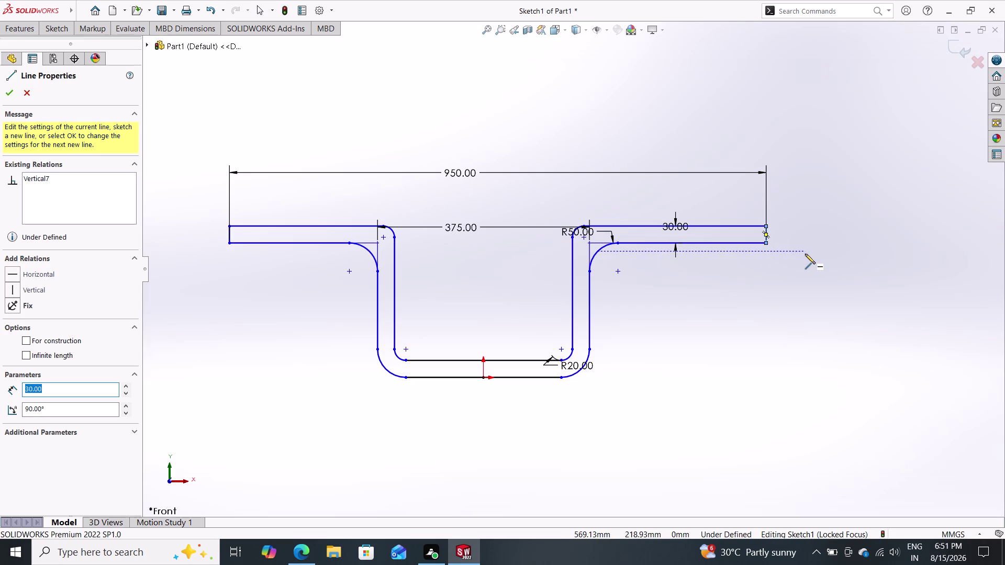
key(Escape)
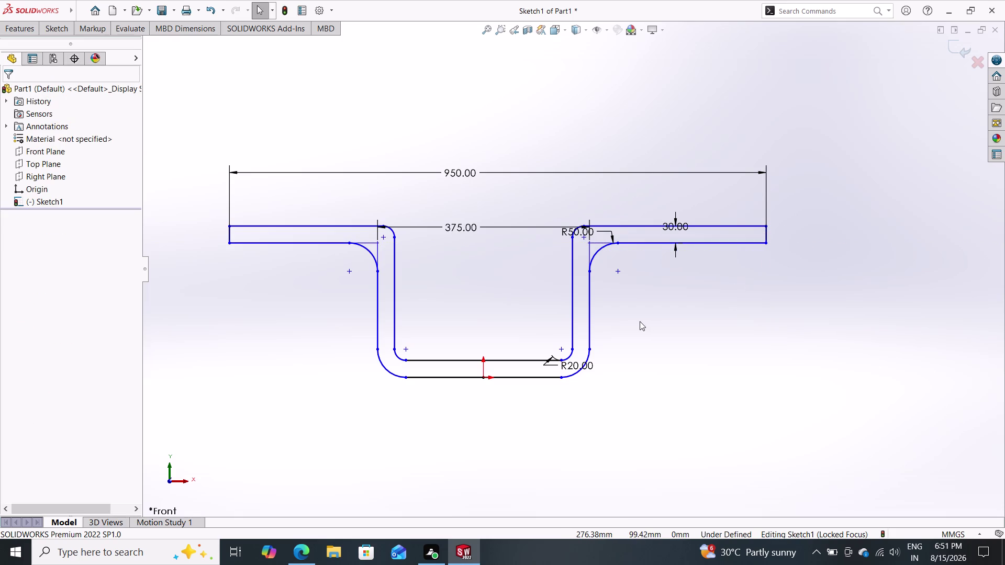
click(20, 35)
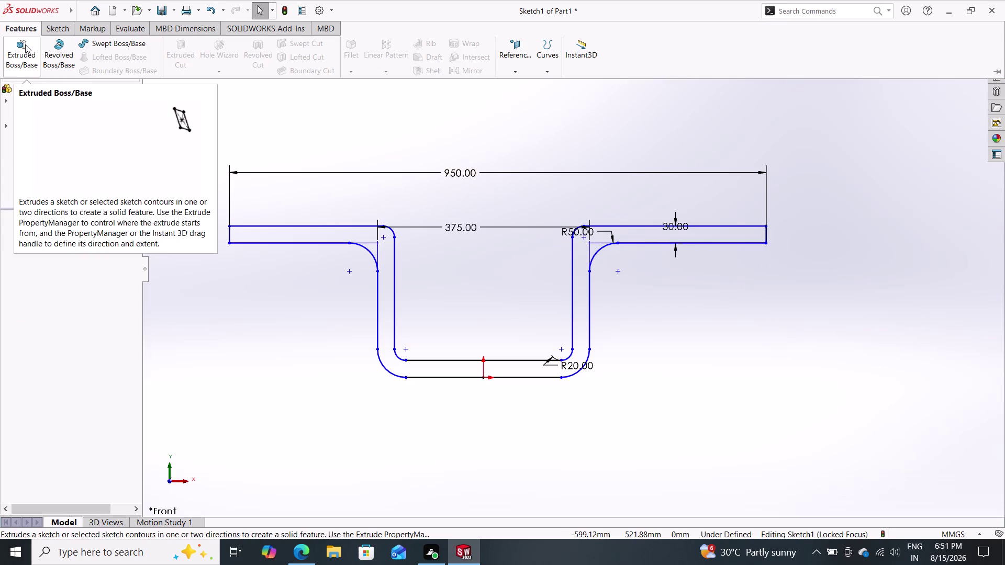
Boss-extrude the closed profile 300 mm using Mid Plane into a solid.
click(25, 44)
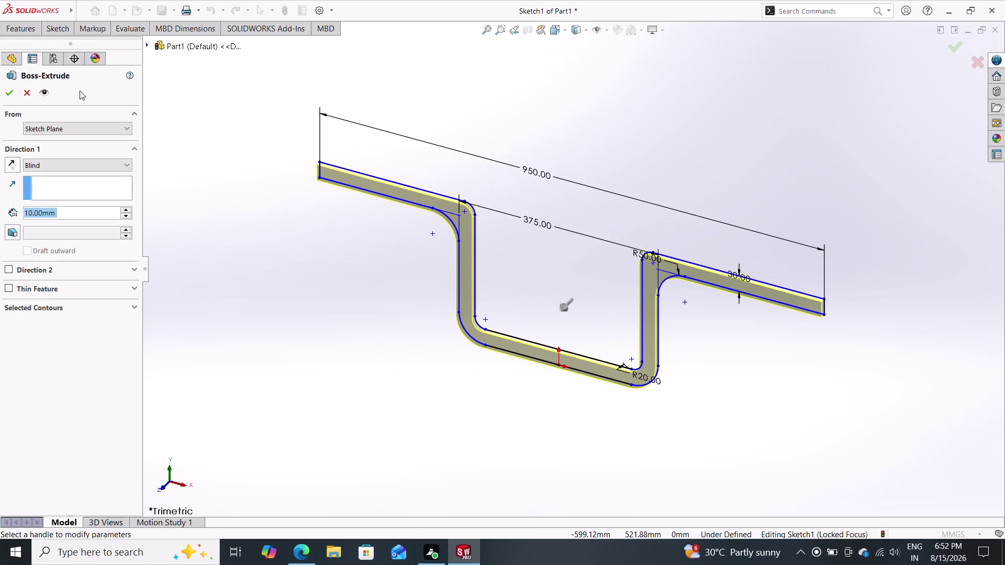
click(95, 165)
click(74, 221)
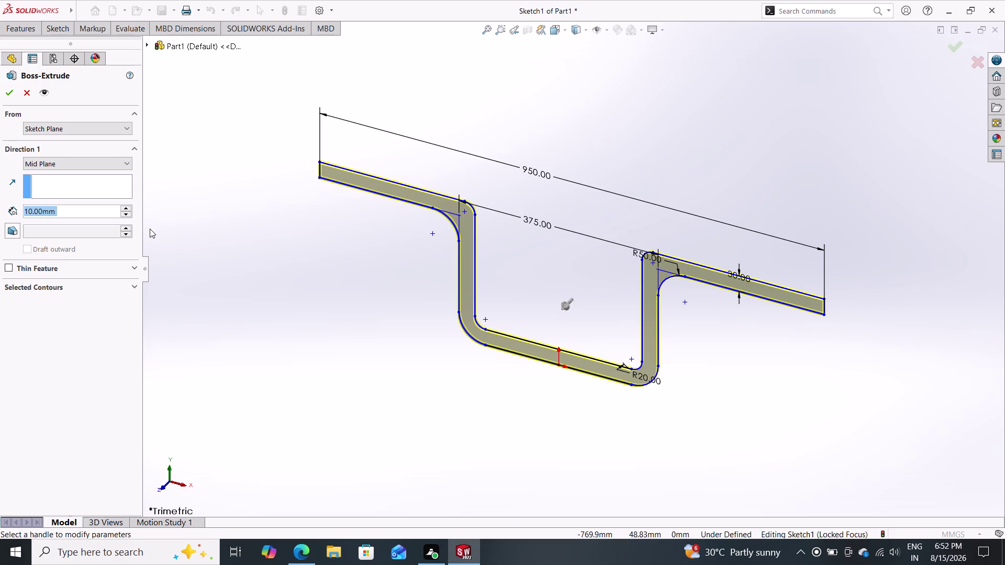
text(300)
key(Return)
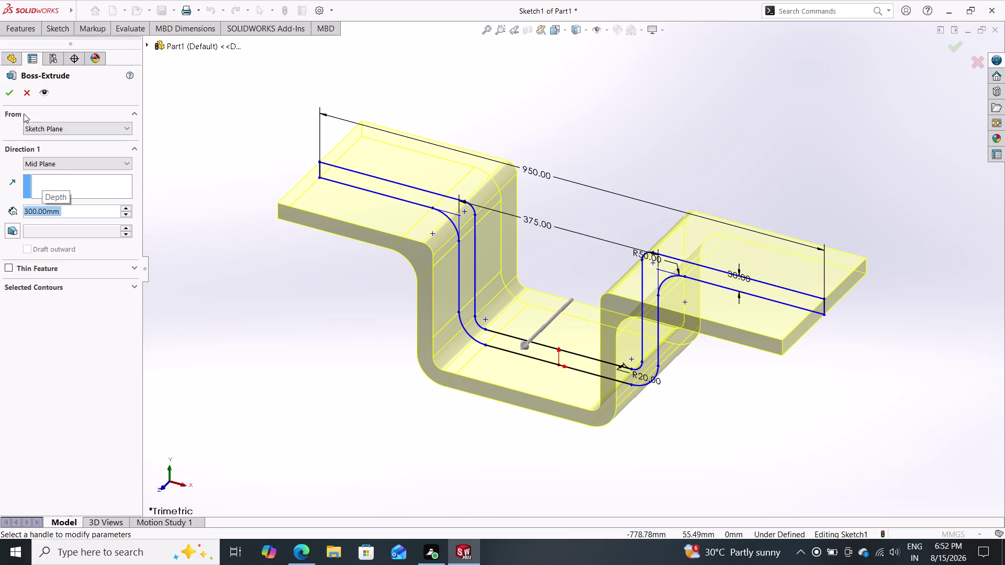
click(8, 92)
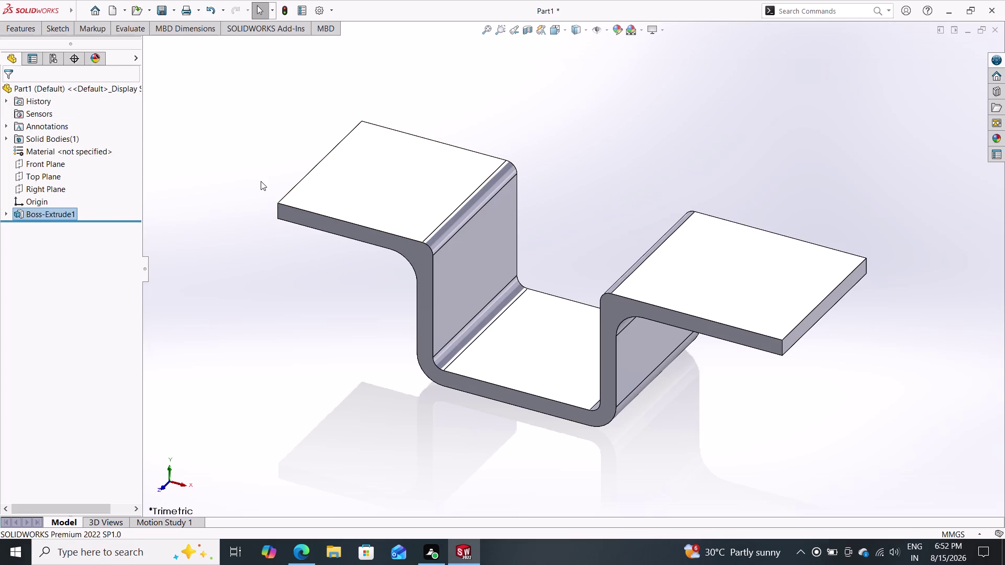
Select the left flange's top face and start a new sketch on it.
middle_click(307, 185)
middle_click(308, 186)
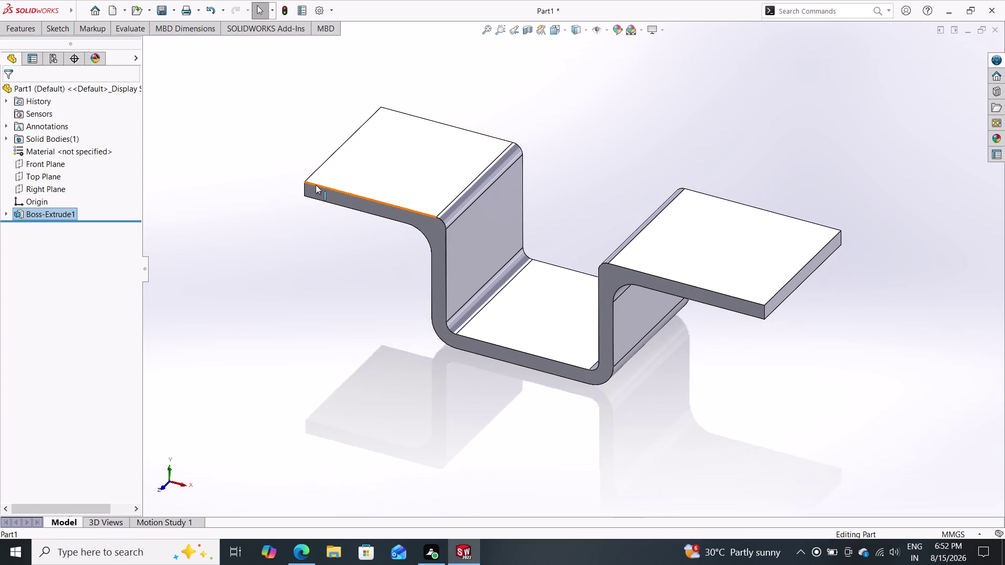
click(417, 154)
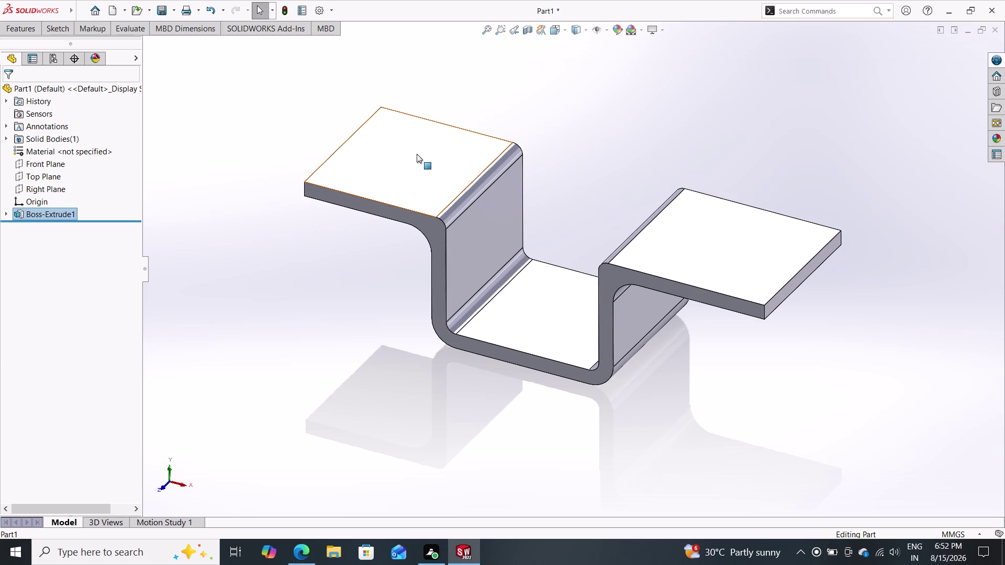
click(465, 120)
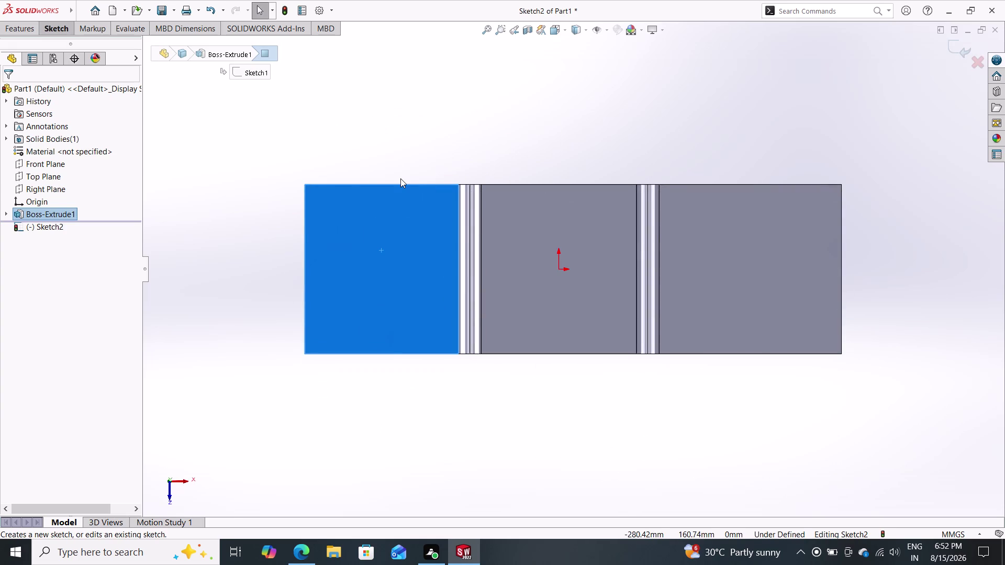
Draw a circle on the left flange and another on the right flange.
click(48, 30)
click(119, 43)
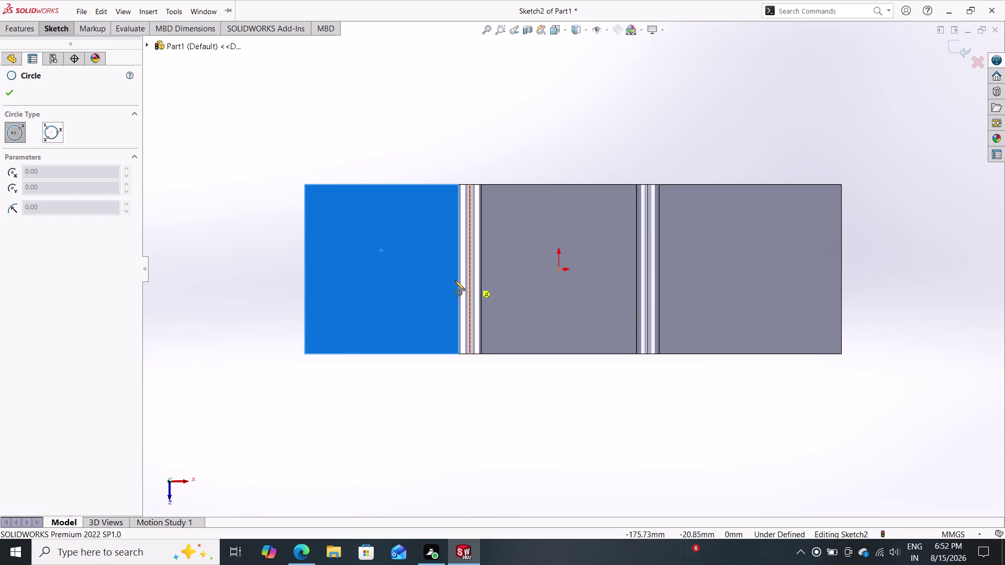
click(389, 271)
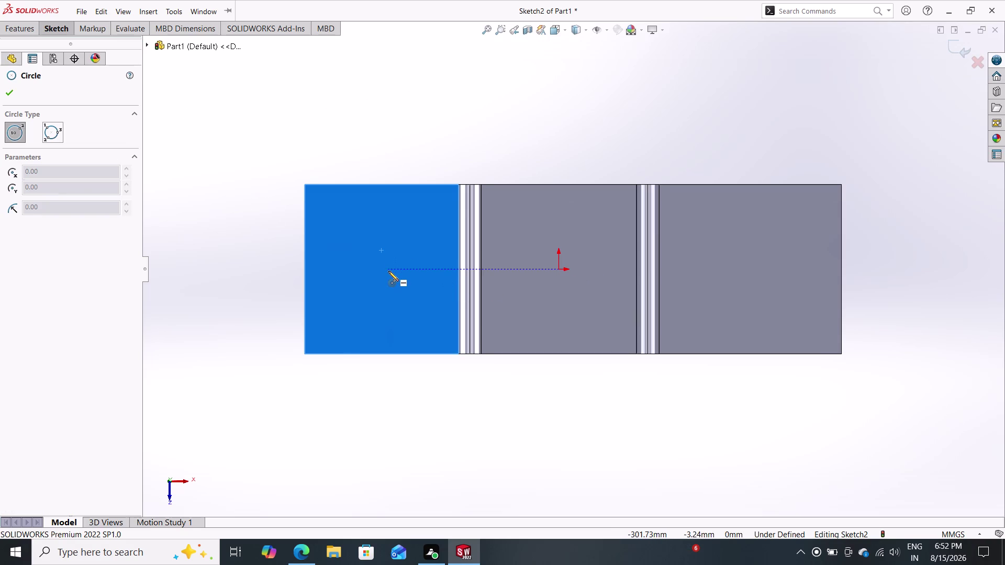
click(402, 283)
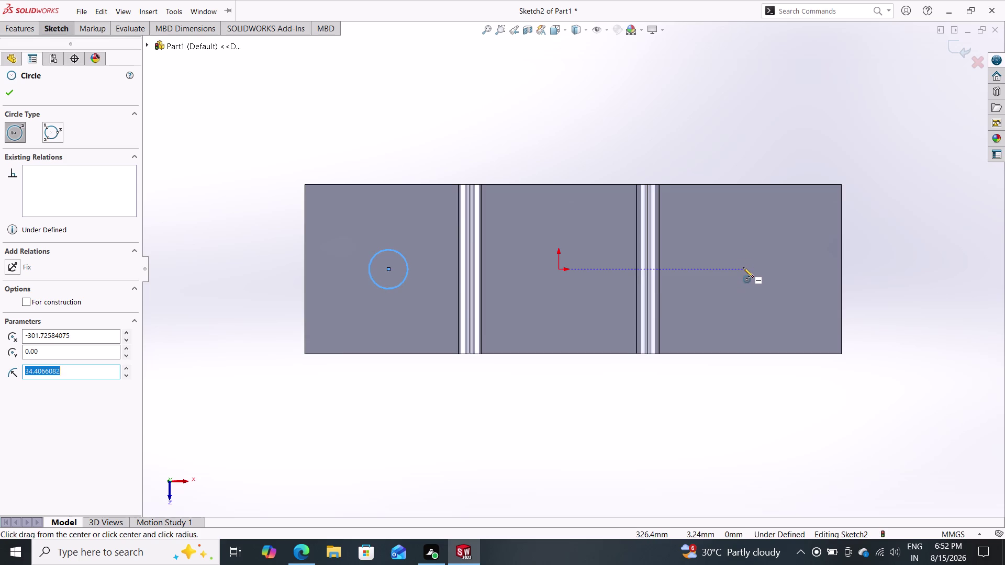
click(744, 270)
click(762, 278)
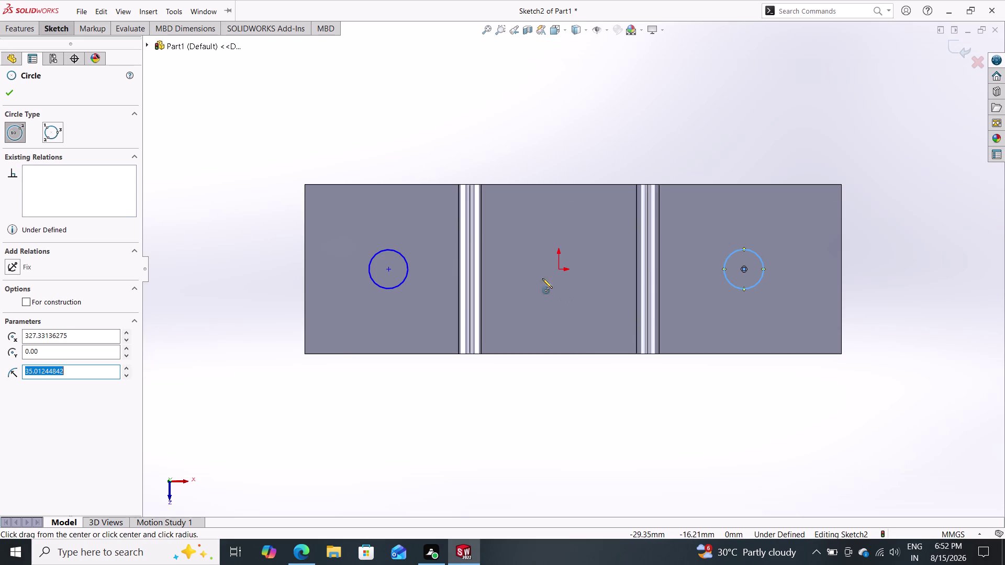
Draw a larger circle centred on the origin in the middle section.
middle_click(561, 270)
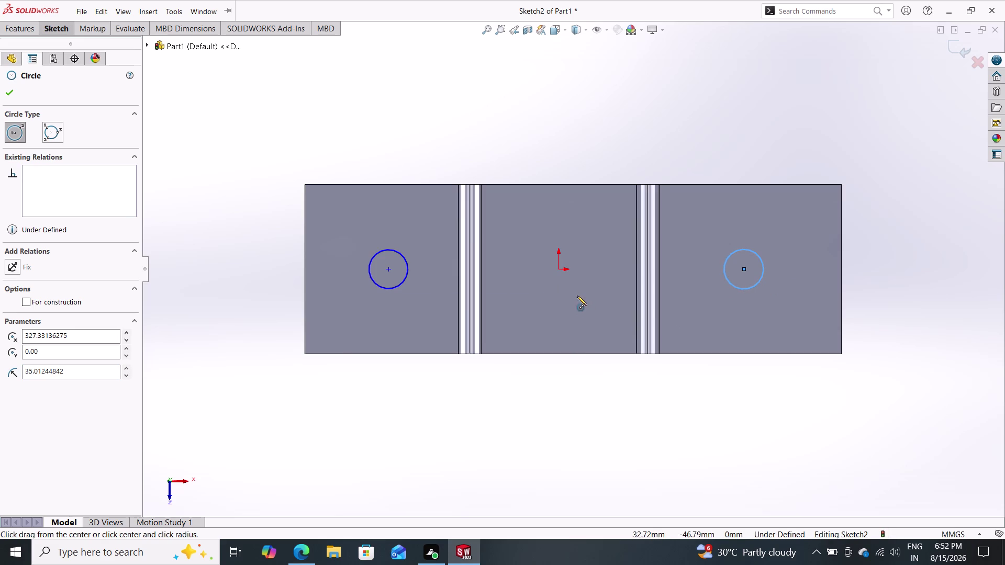
click(577, 296)
key(Escape)
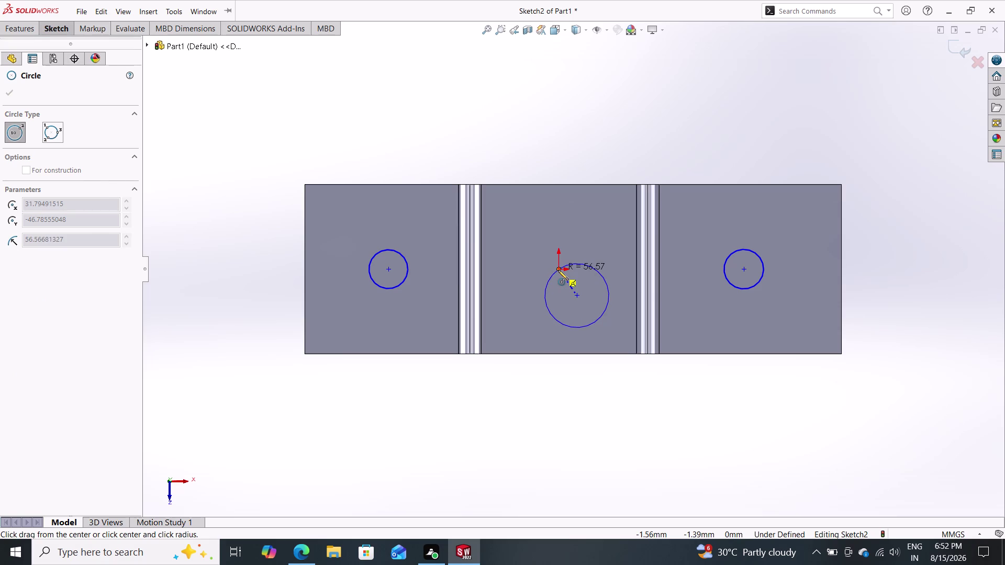
click(63, 23)
click(114, 42)
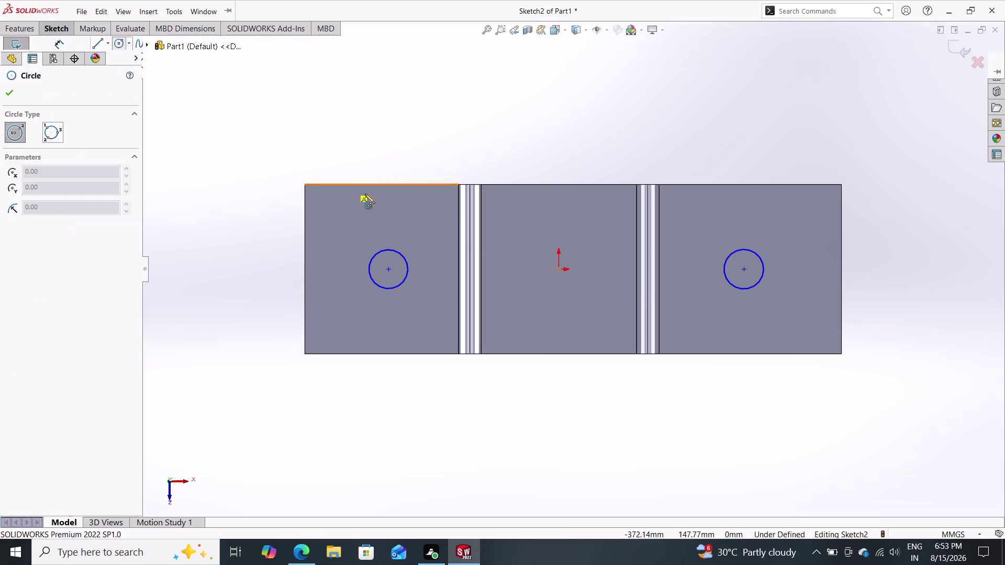
click(558, 270)
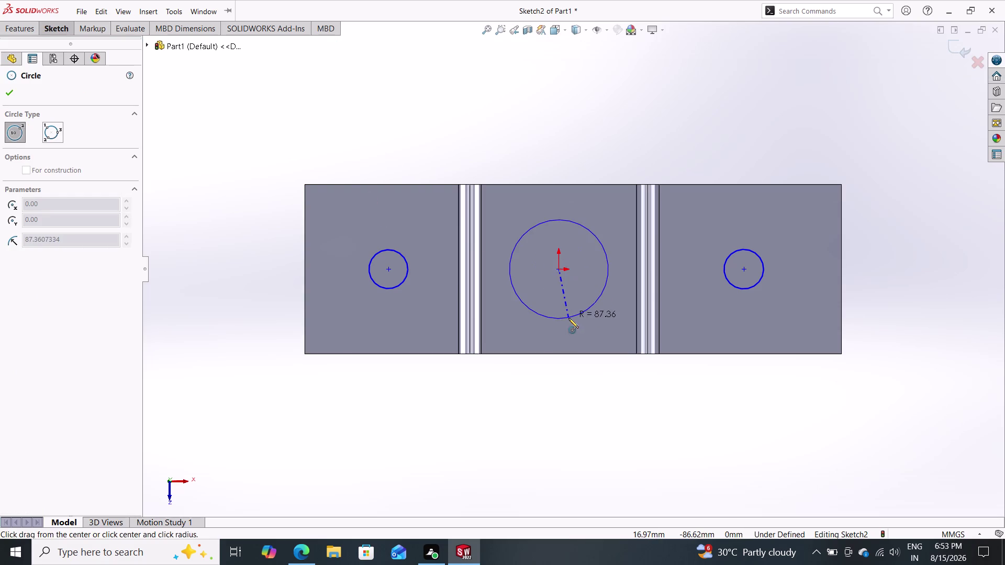
click(566, 298)
key(Escape)
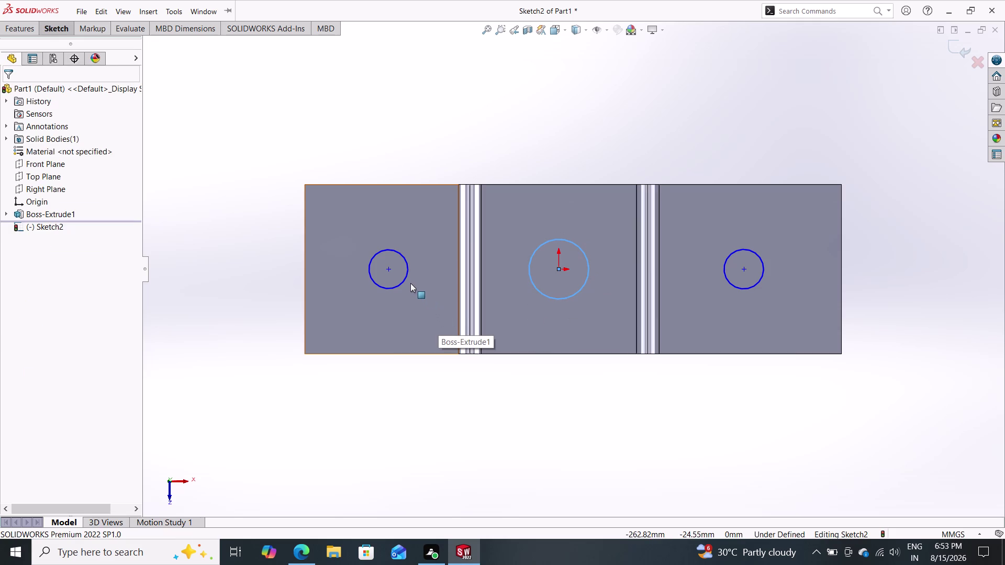
click(387, 268)
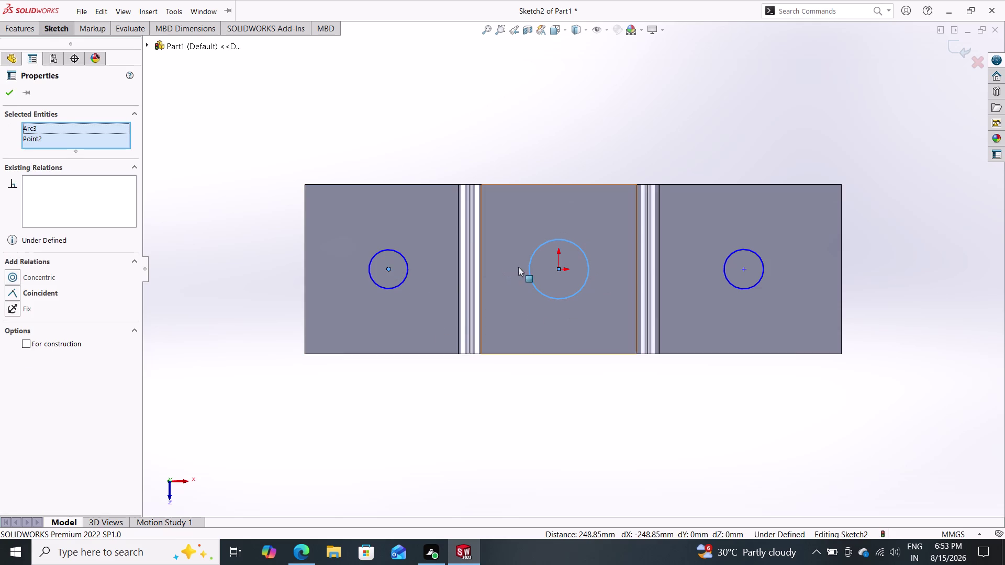
Add a Horizontal relation aligning the three circle centre points.
click(558, 267)
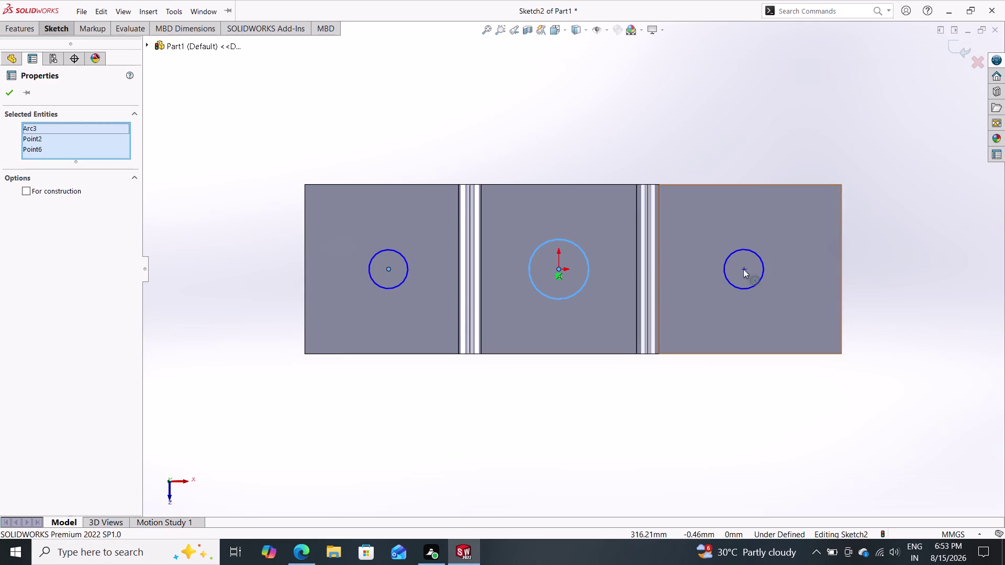
click(743, 269)
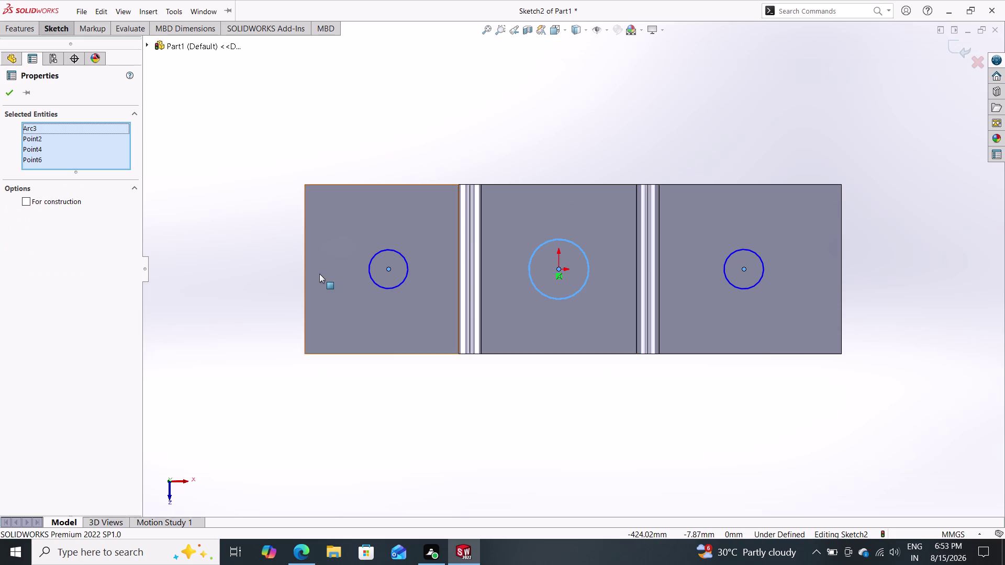
key(Escape)
key(Escape)
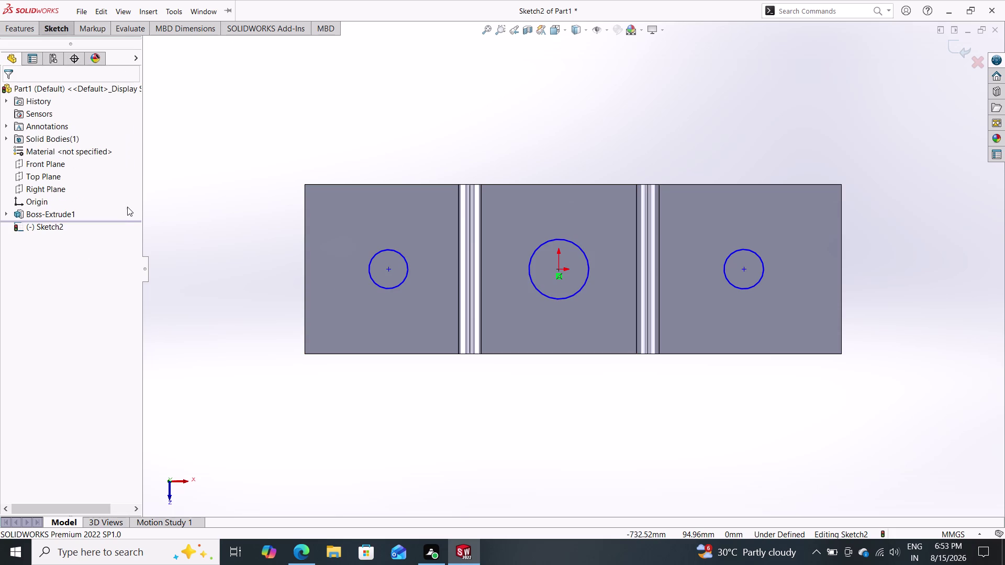
click(388, 268)
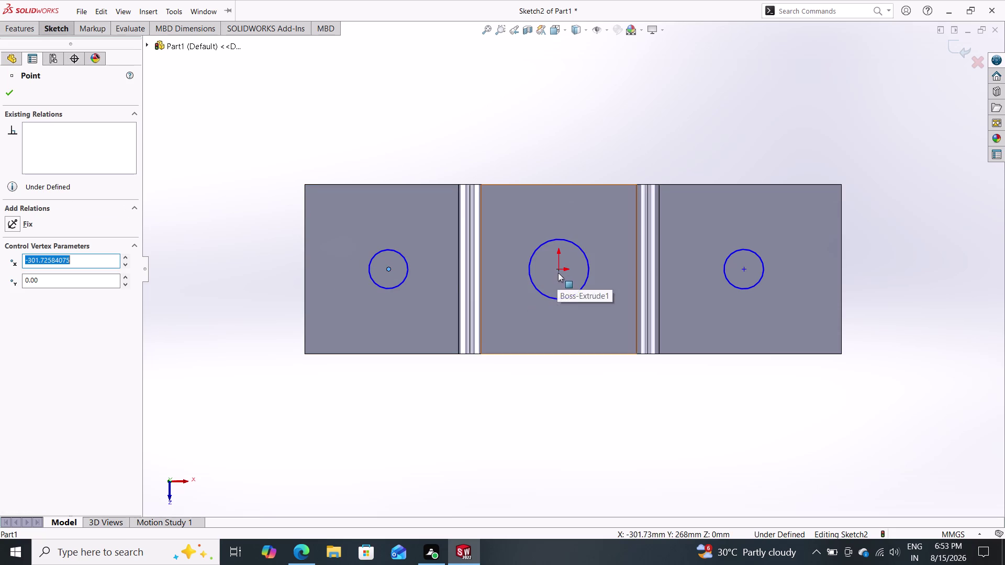
click(559, 269)
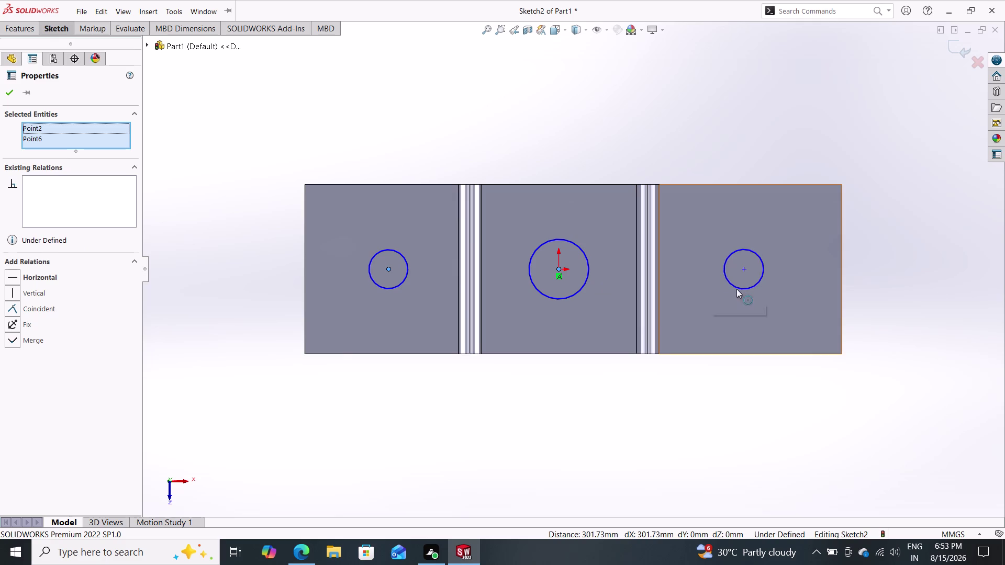
click(744, 270)
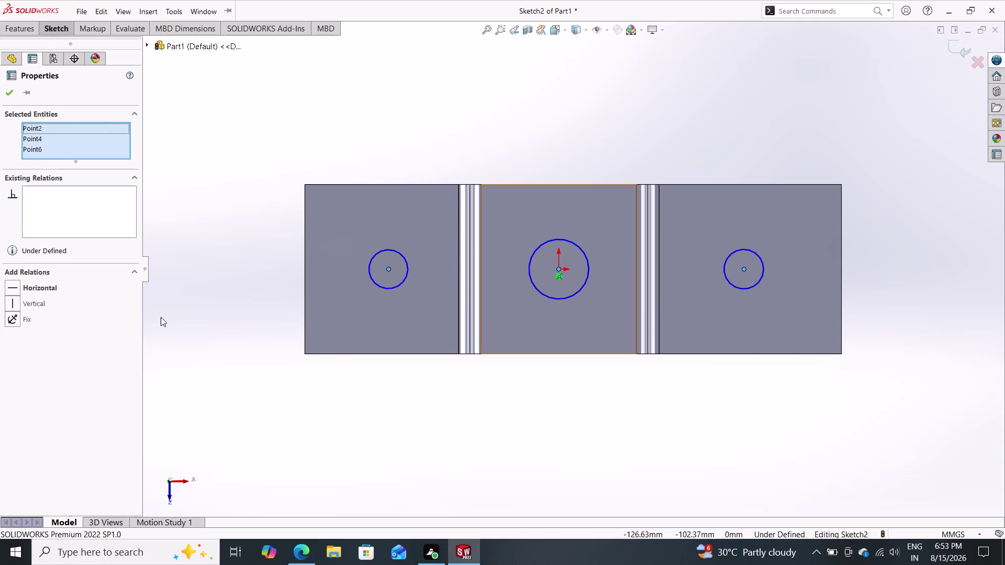
click(24, 292)
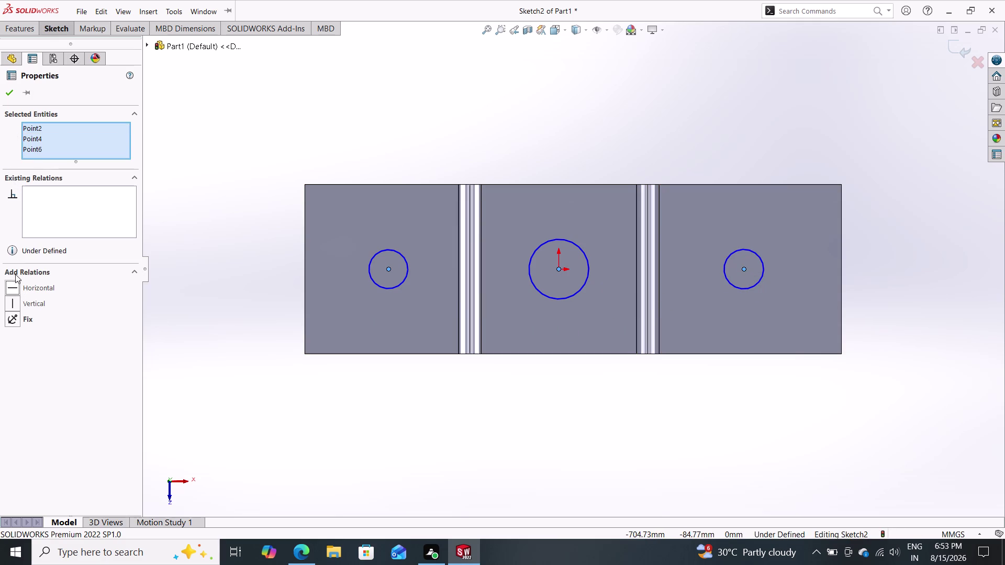
click(15, 288)
click(16, 289)
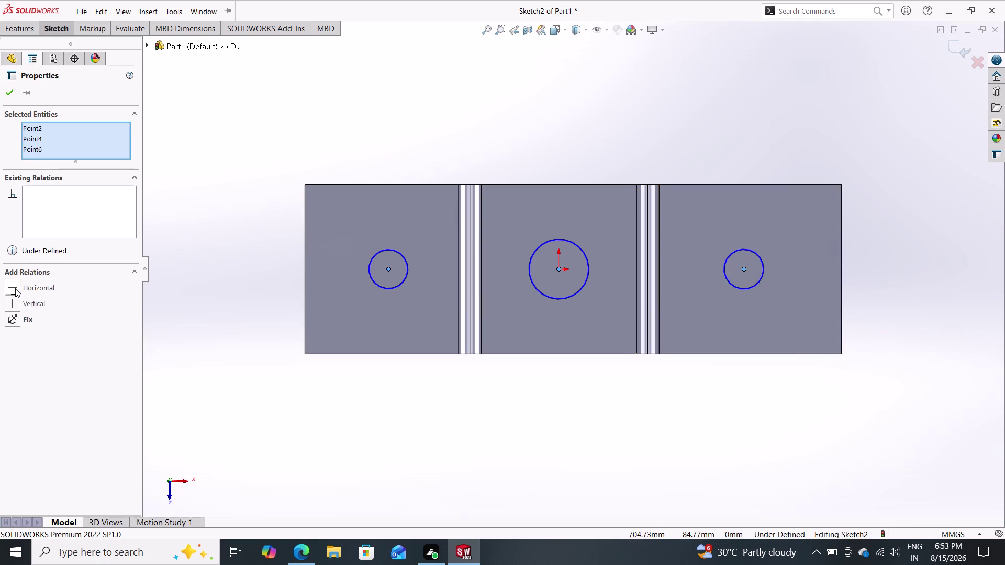
click(15, 289)
Close the relation properties and start dimensioning the left circle.
click(11, 92)
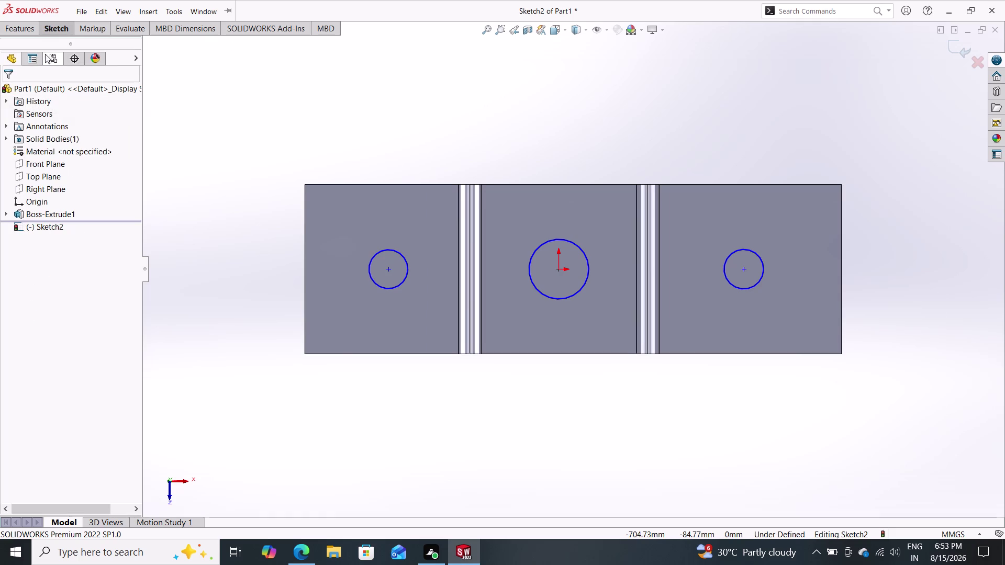
click(60, 25)
click(56, 47)
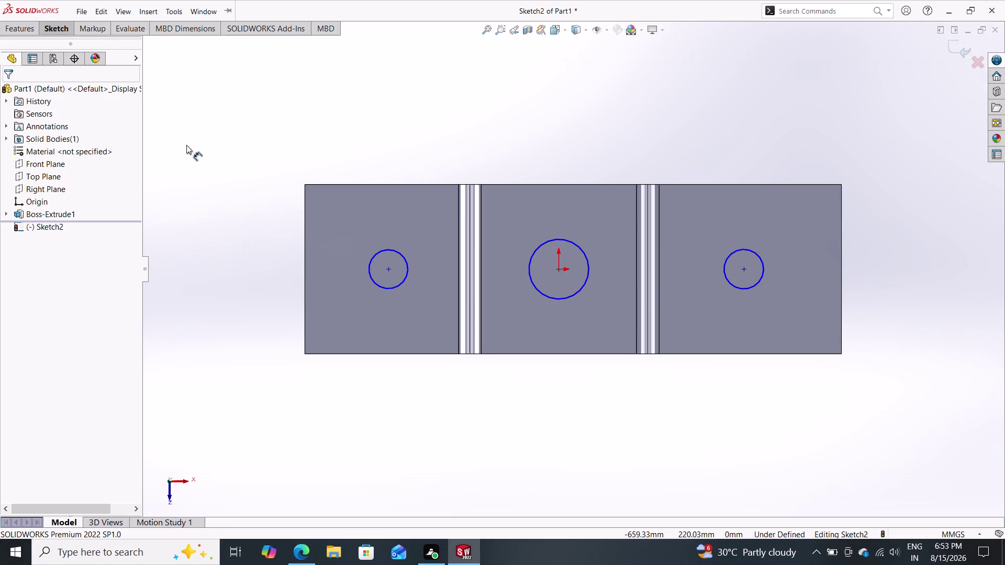
click(392, 251)
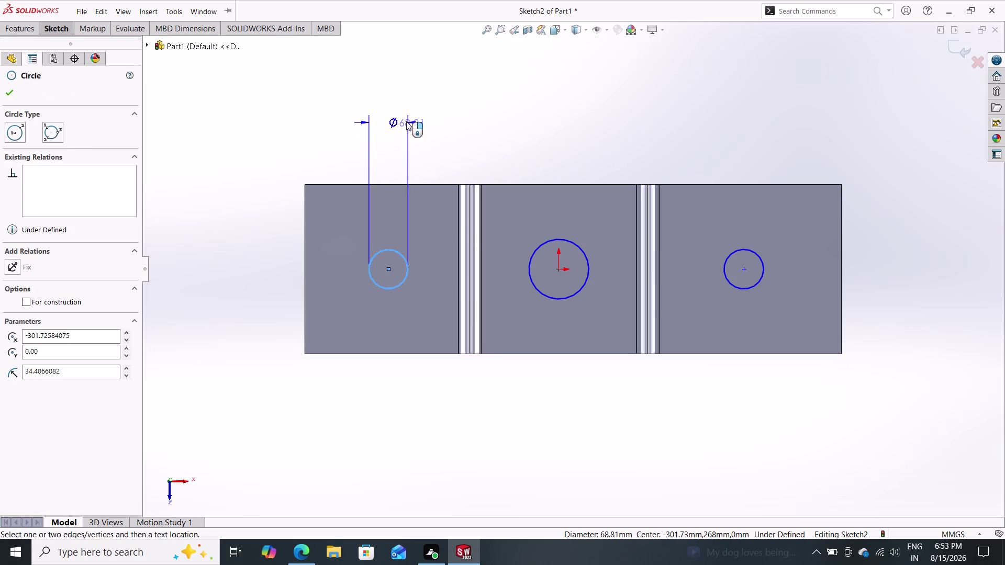
Give the left flange circle a 50 mm diameter dimension.
click(406, 121)
text(50)
key(Return)
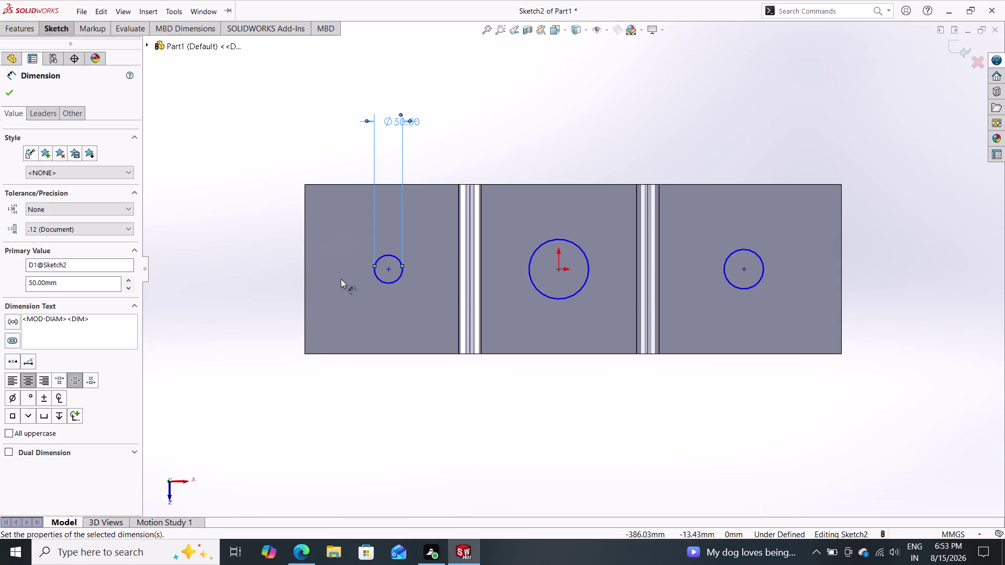
click(388, 271)
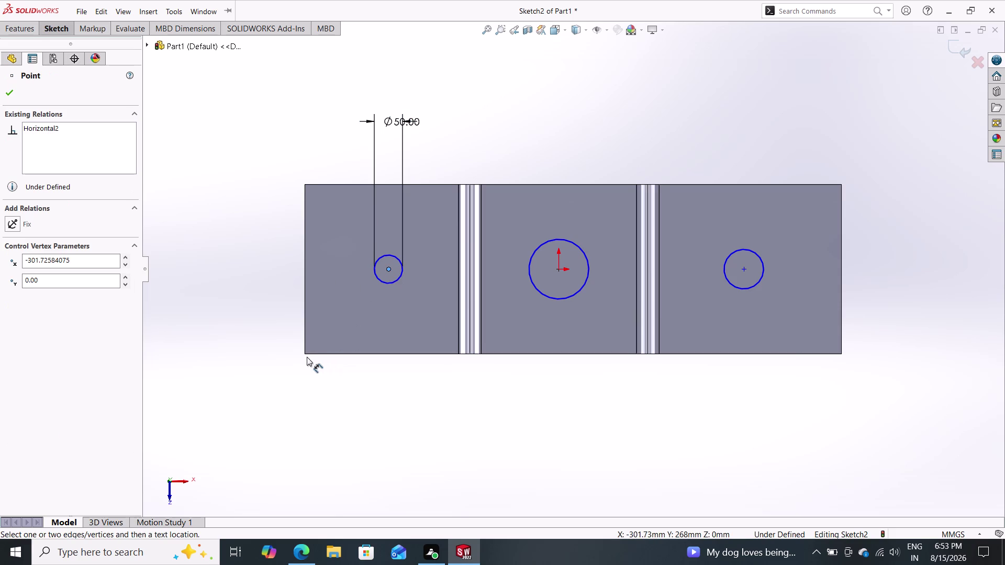
Dimension the left hole centre 120 mm from the plate's left edge.
click(305, 351)
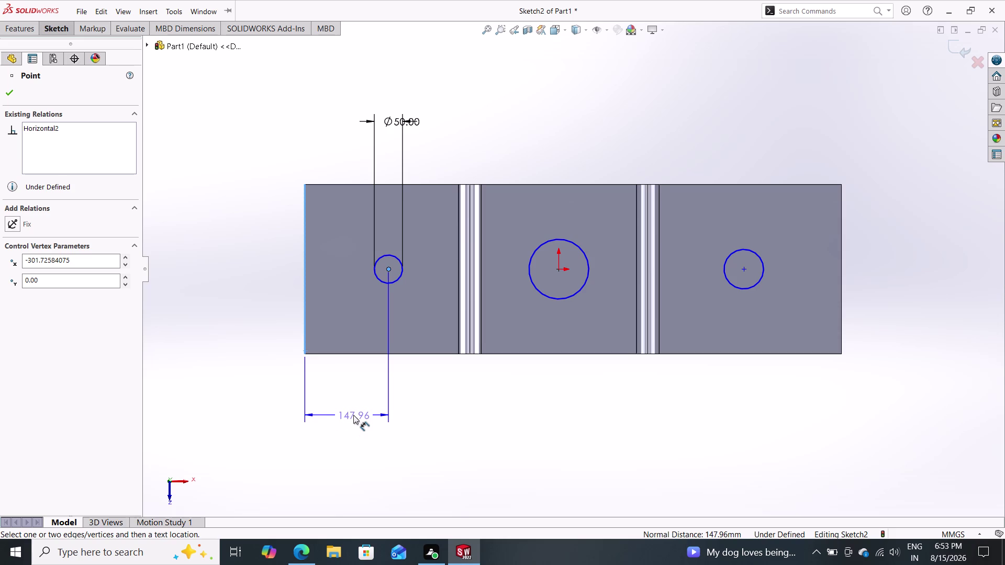
click(353, 415)
text(1)
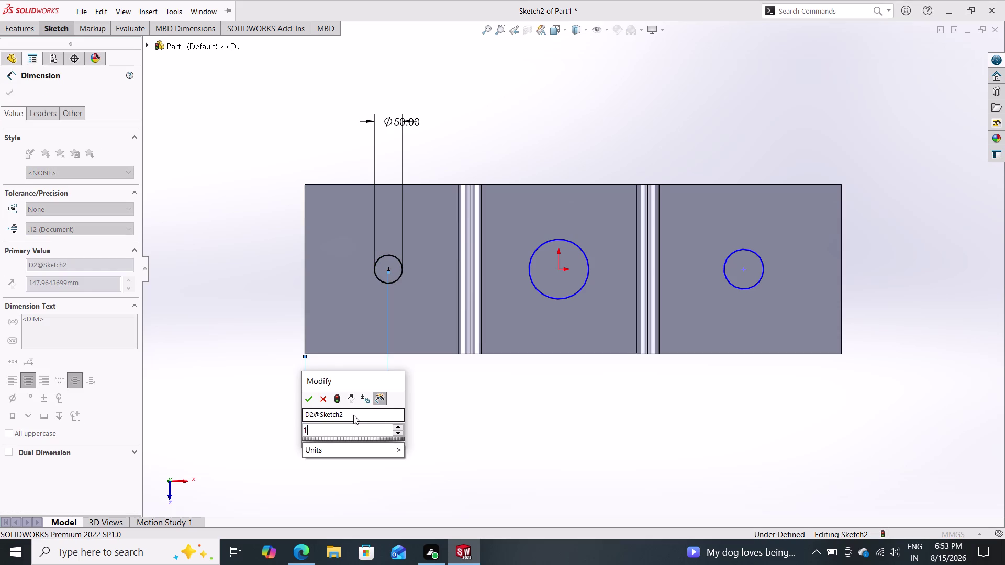
text(20)
key(Return)
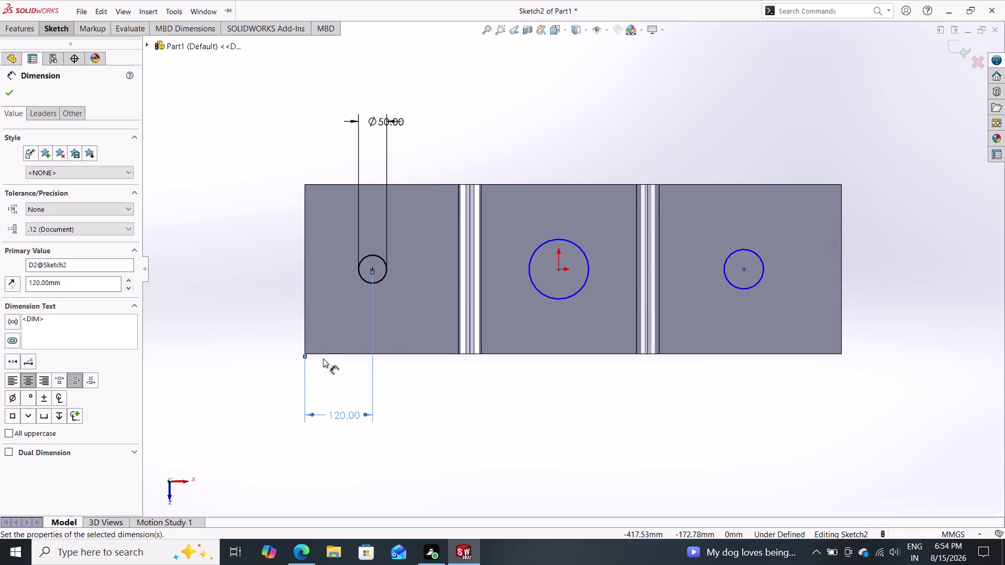
Place a vertical dimension on the left hole, then discard it as over-defining.
click(306, 353)
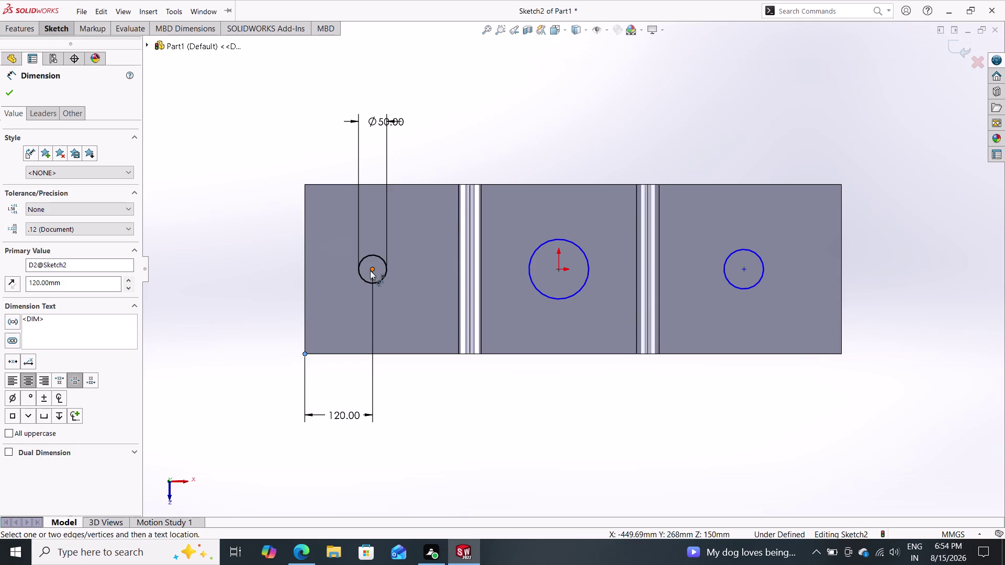
click(370, 271)
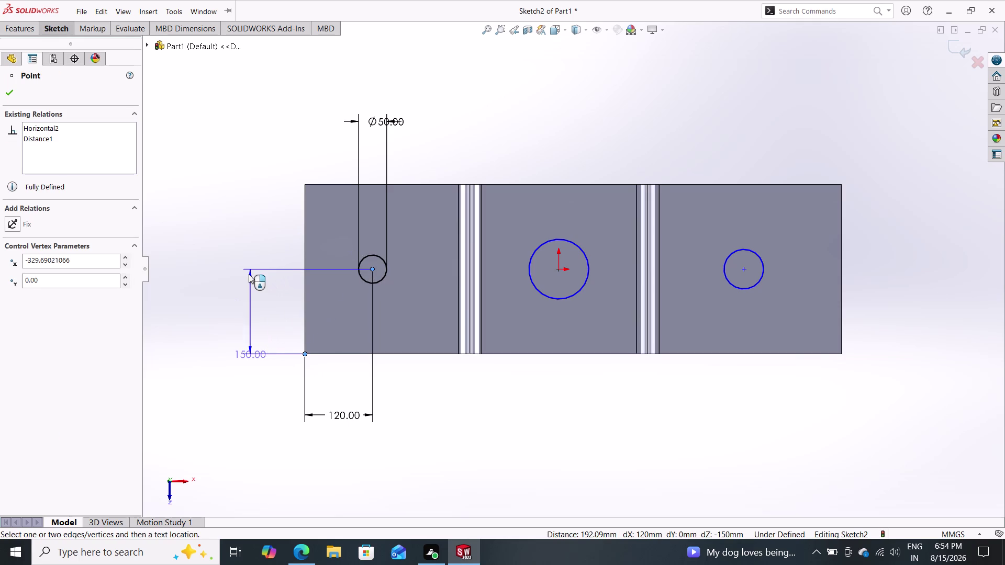
click(247, 277)
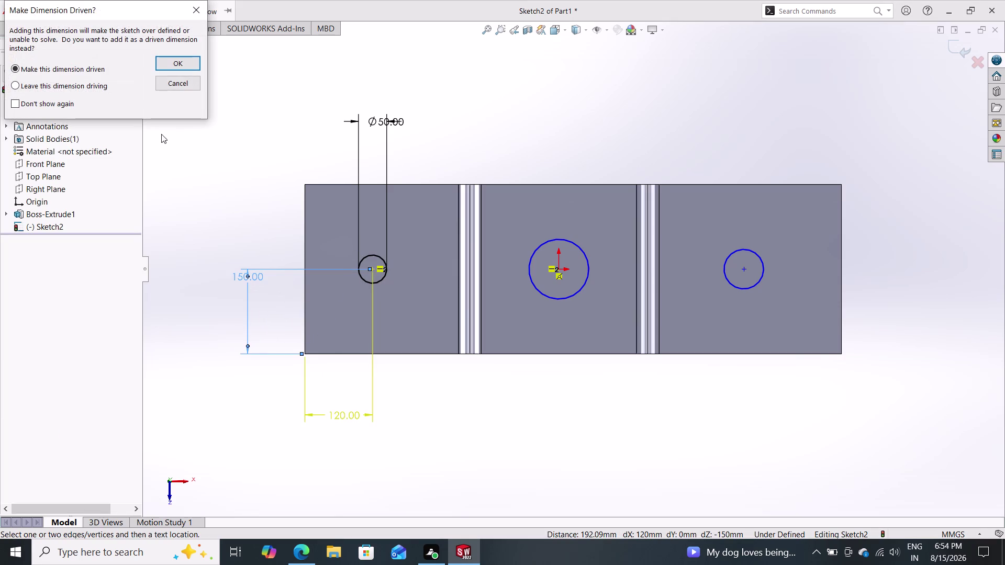
click(182, 83)
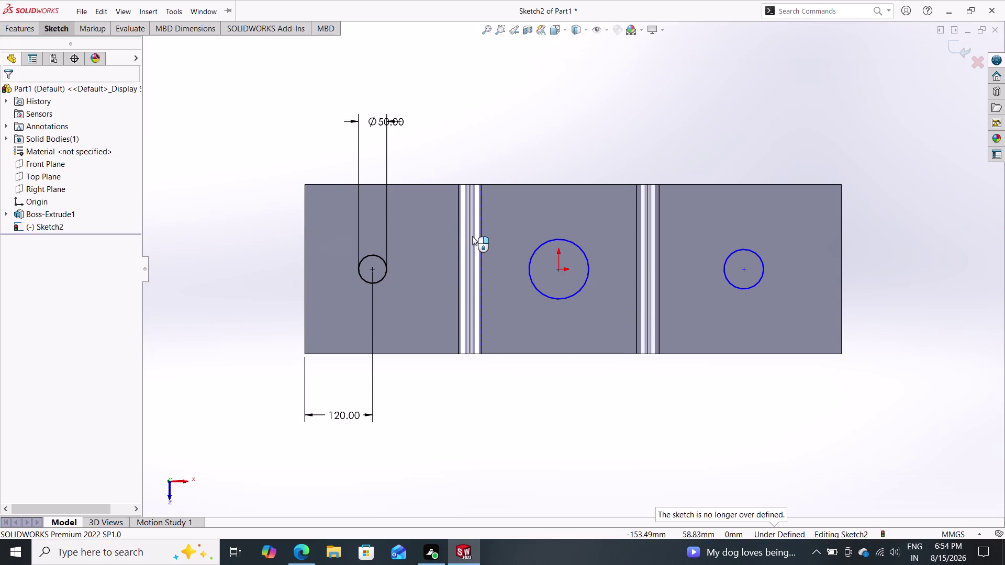
key(Escape)
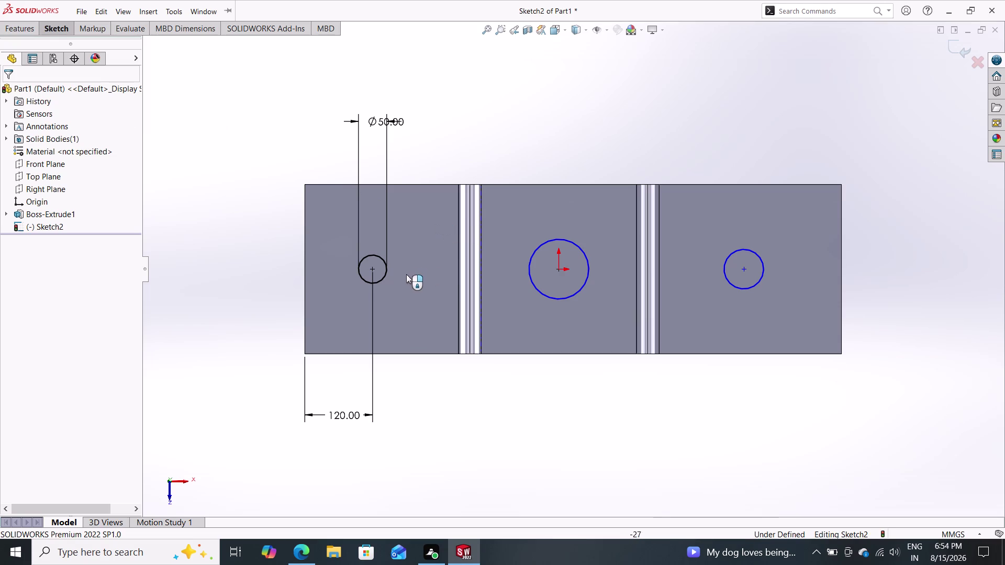
scroll(down, 3)
scroll(up, 3)
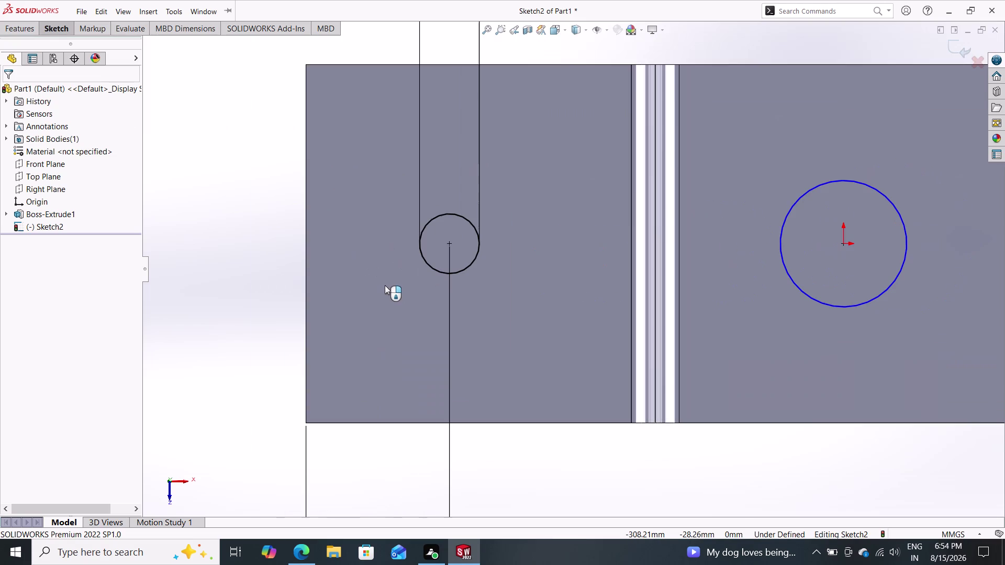
scroll(down, 3)
scroll(up, 3)
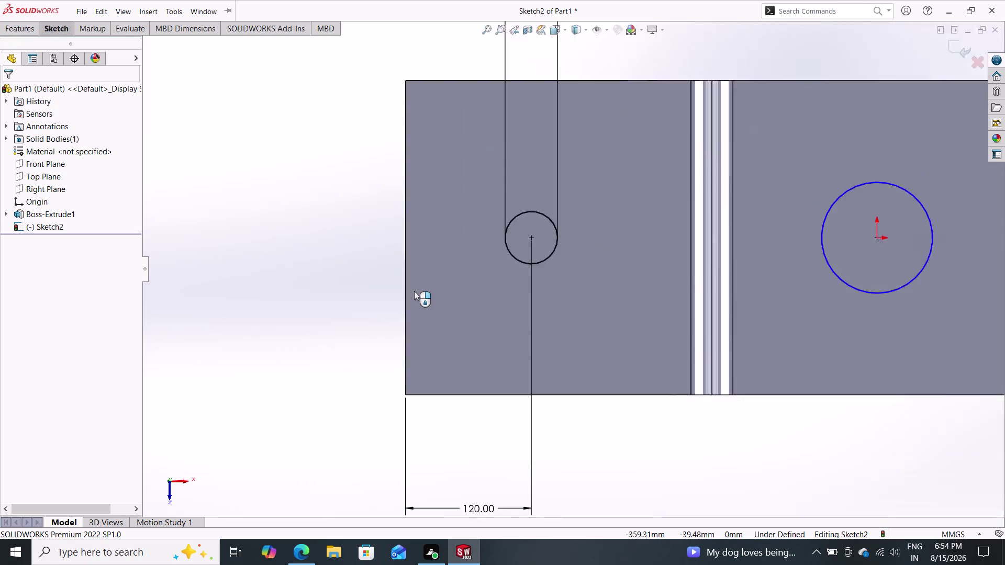
scroll(up, 3)
scroll(up, 3)
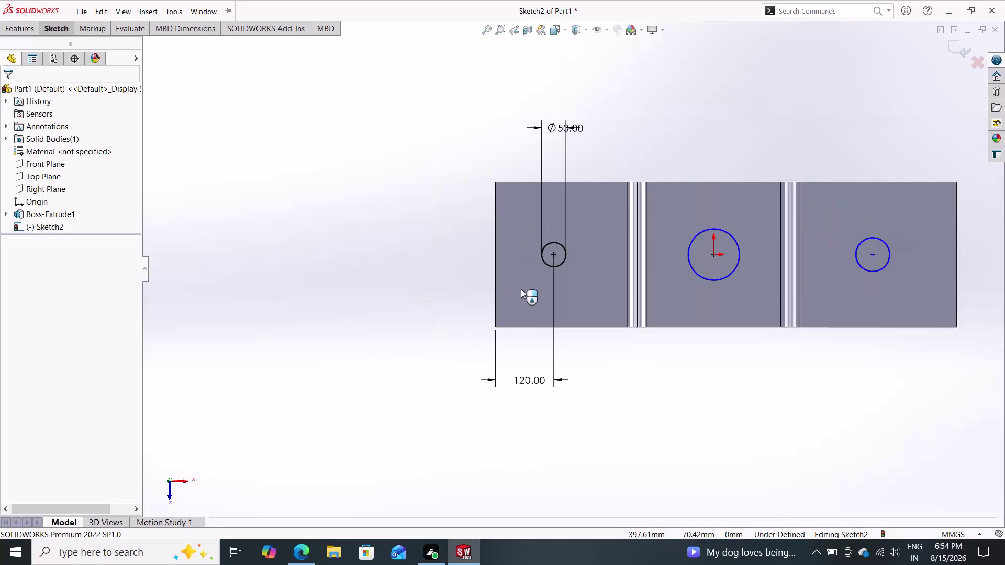
click(563, 257)
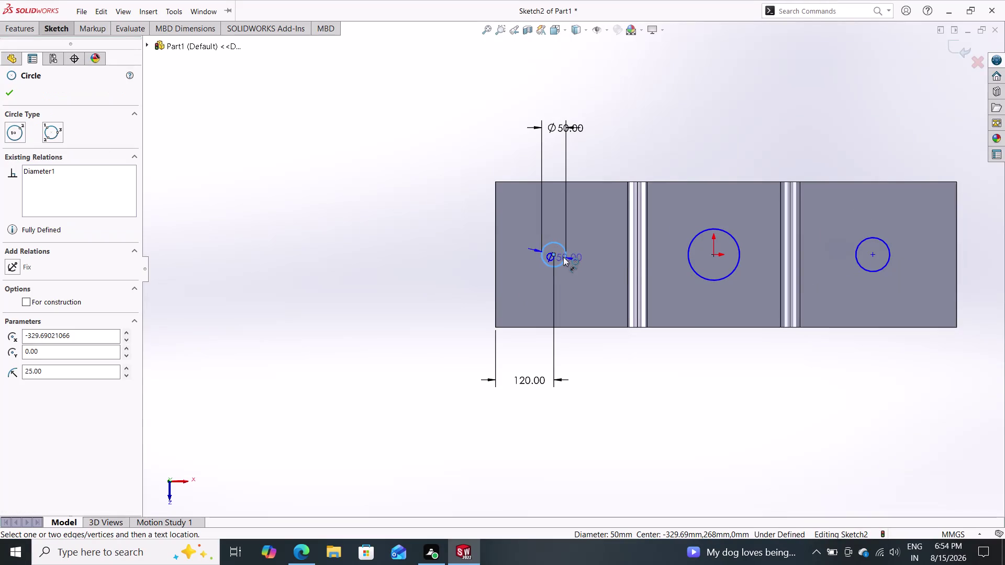
Add an Equal relation between the left and right hole circles.
key(Escape)
key(Escape)
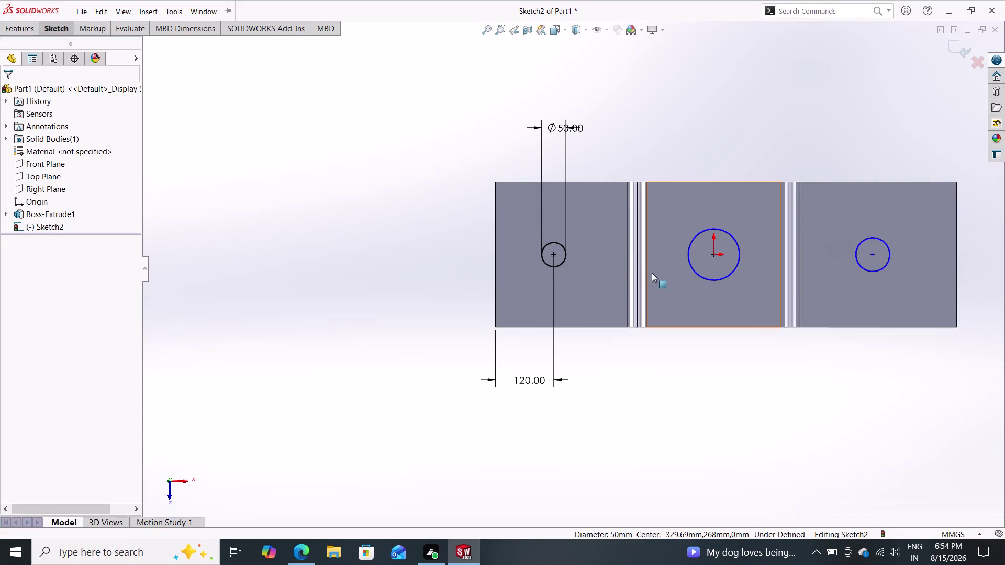
click(563, 261)
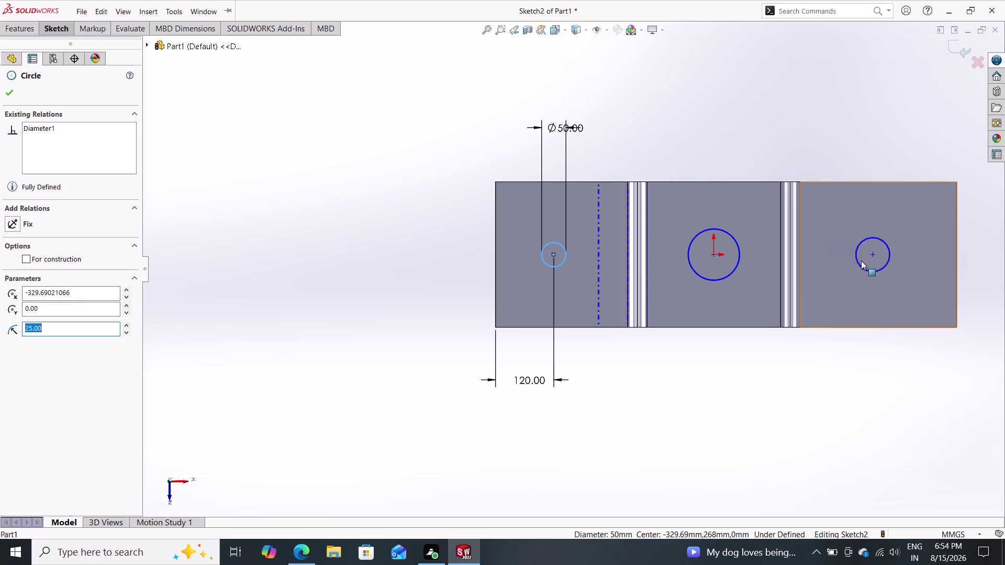
click(860, 263)
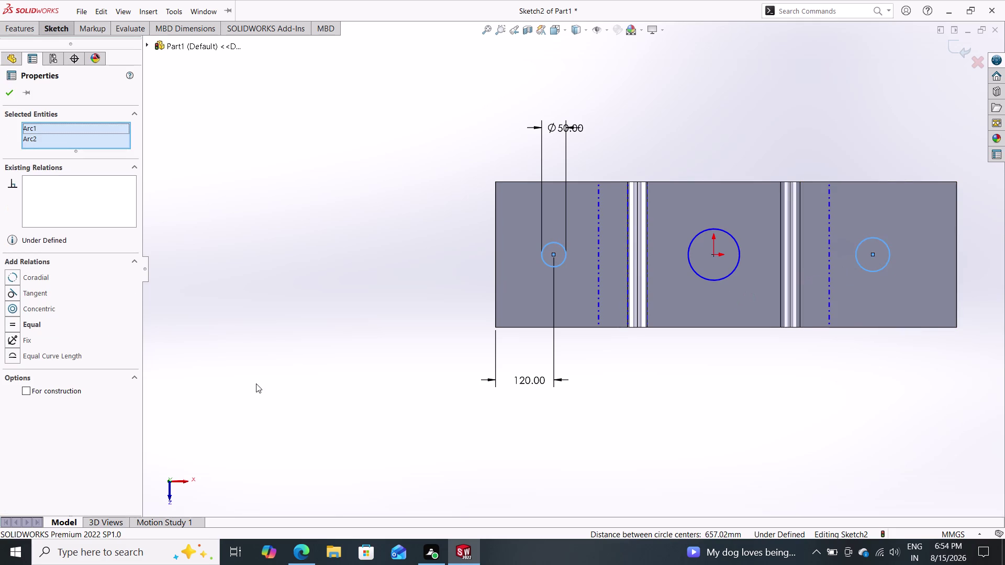
click(46, 326)
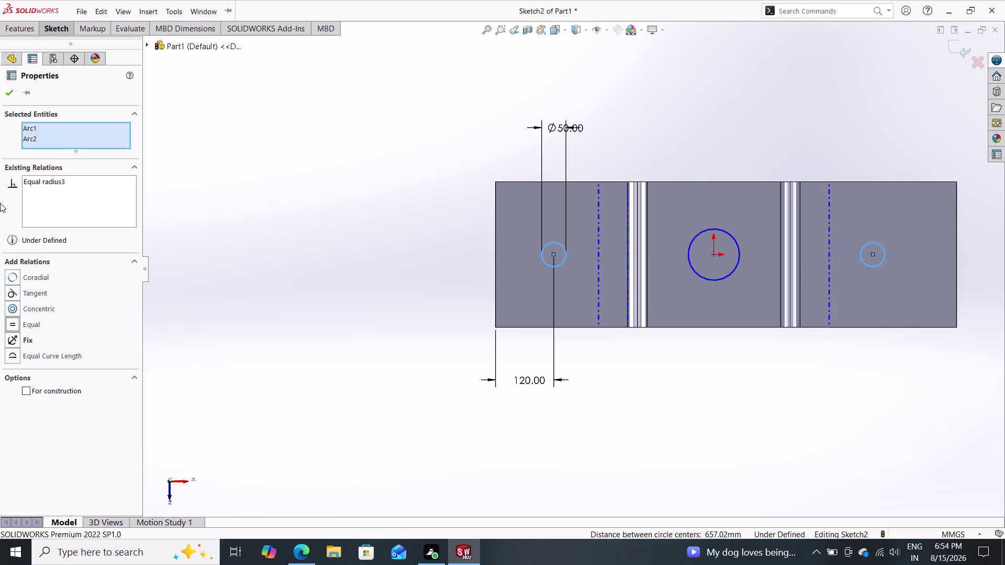
click(7, 91)
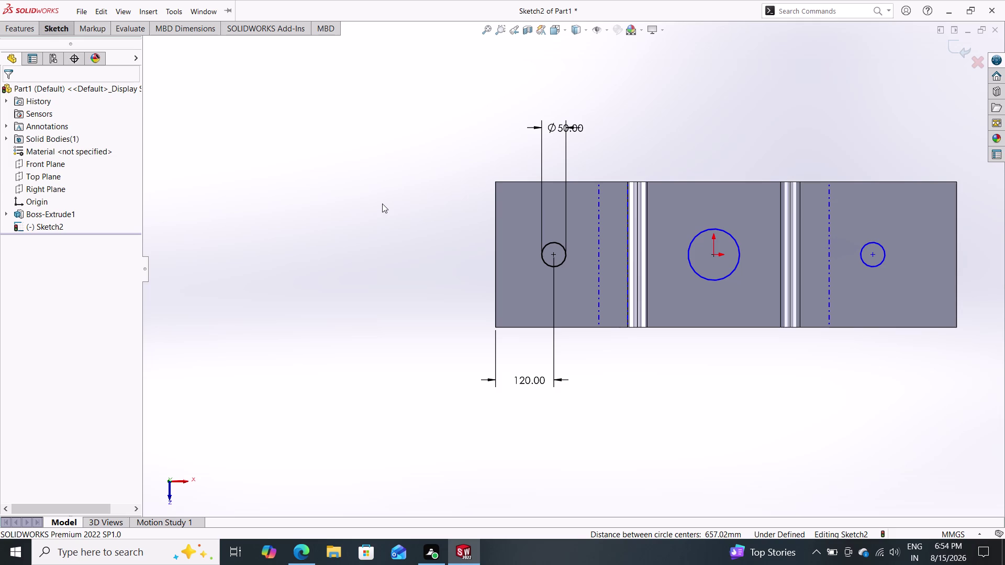
click(57, 33)
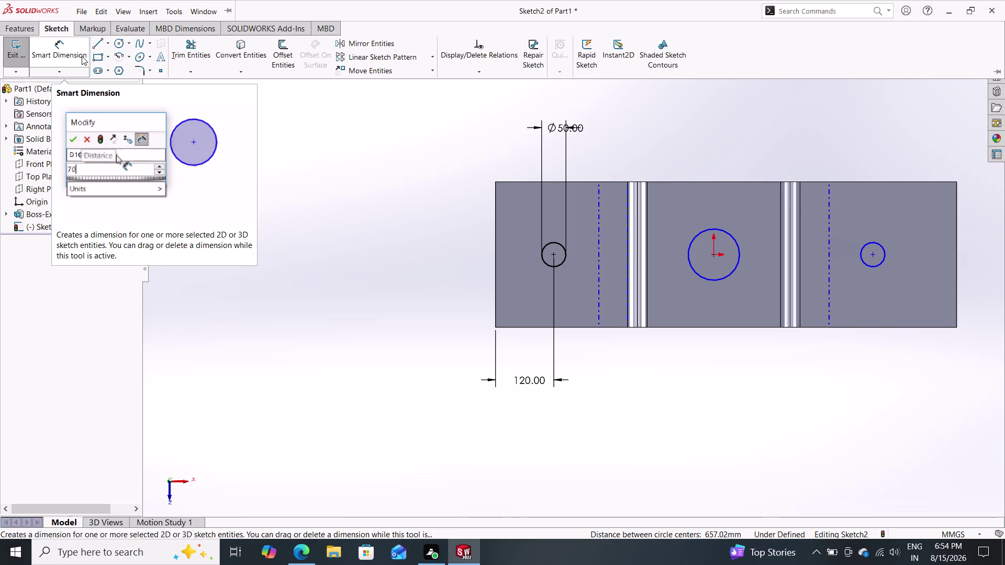
Add a Horizontal relation between the left and right hole centre points.
key(Escape)
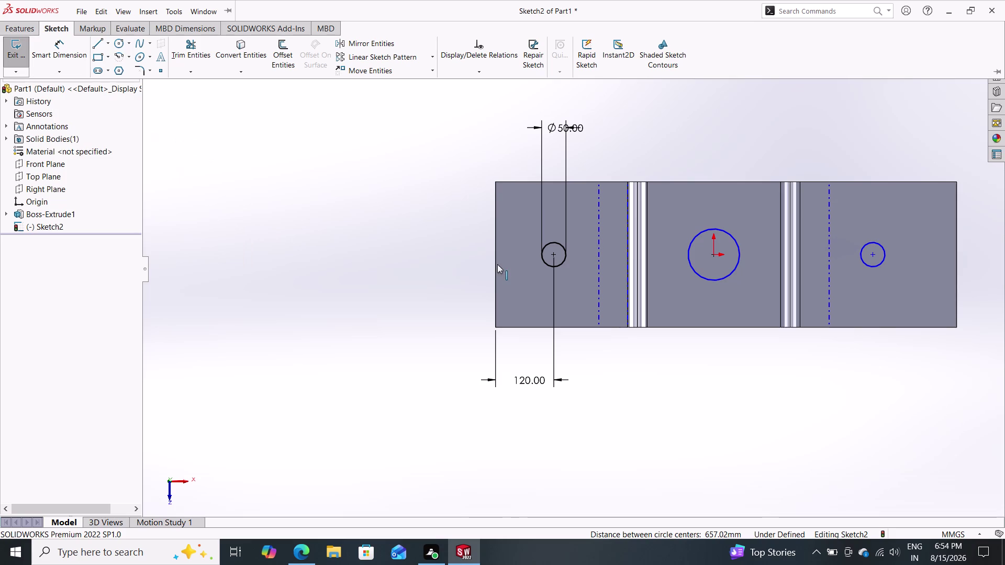
click(553, 255)
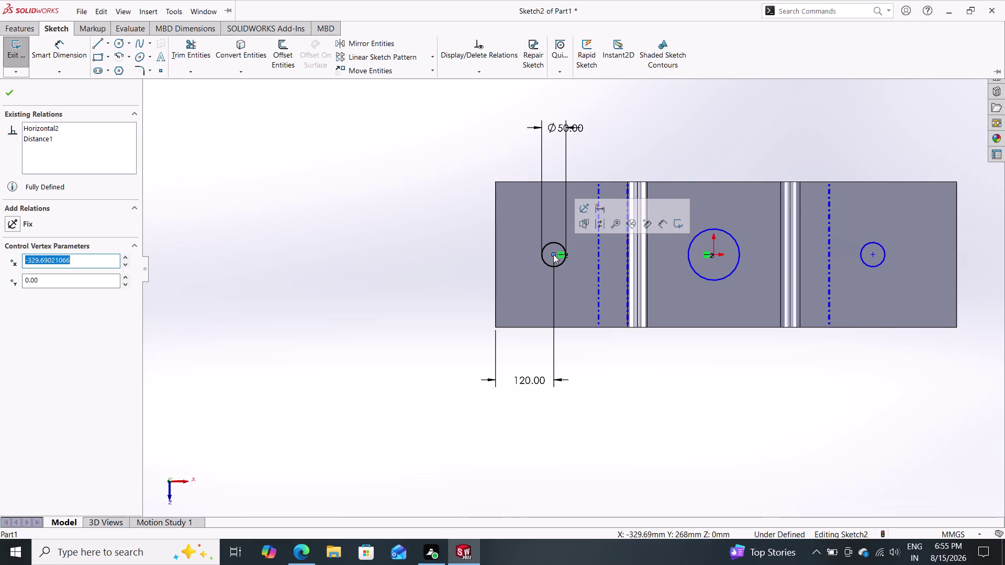
click(873, 255)
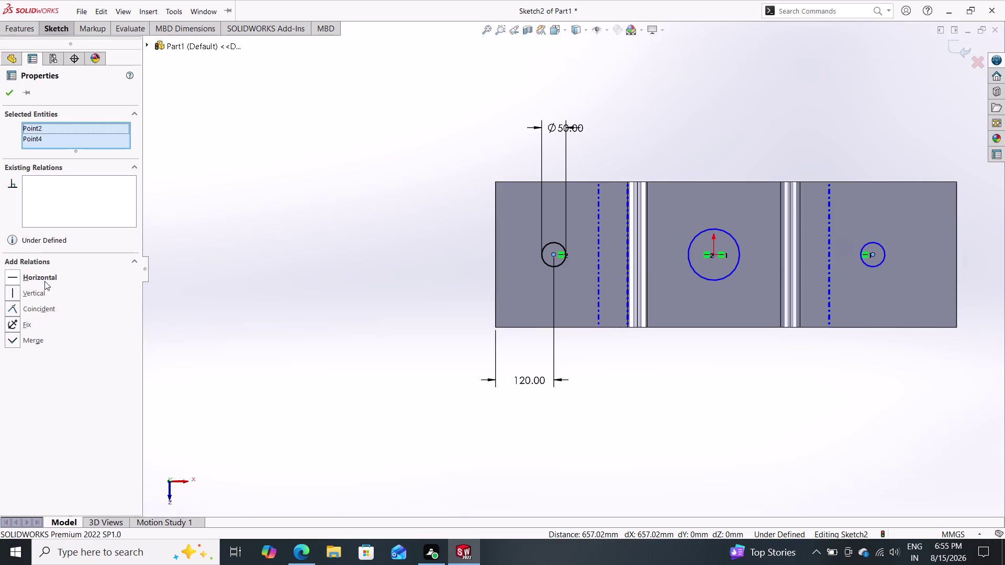
click(43, 279)
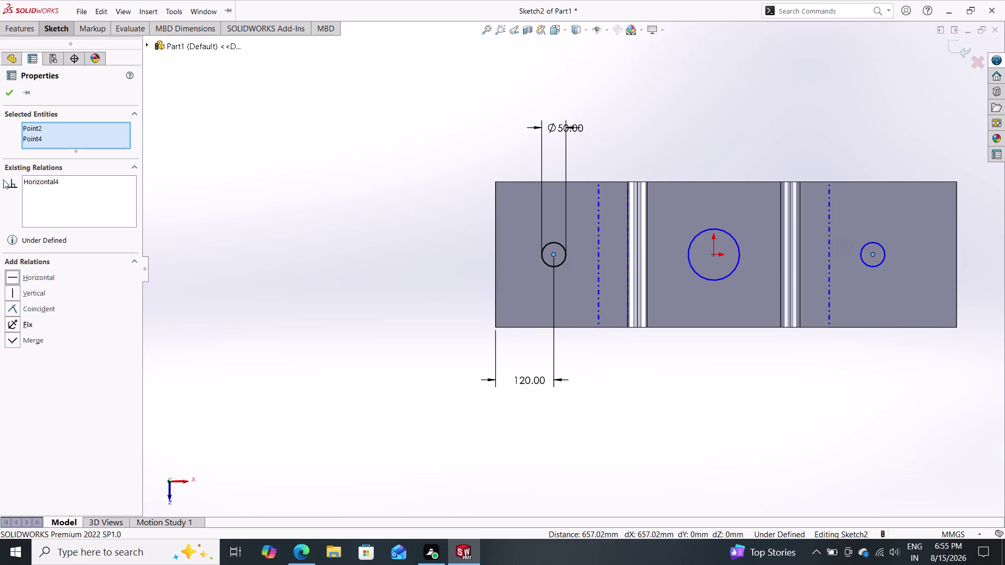
click(5, 94)
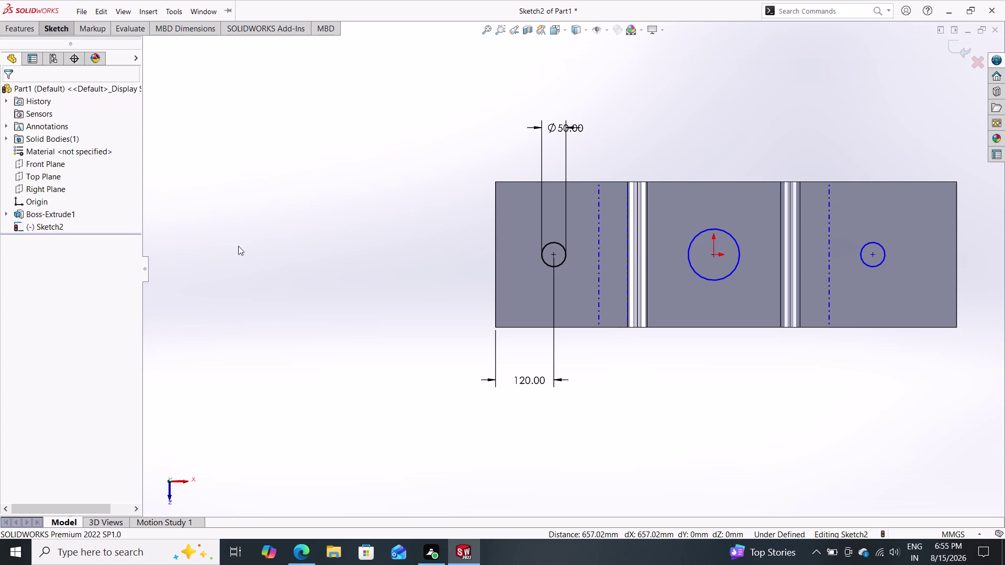
click(64, 33)
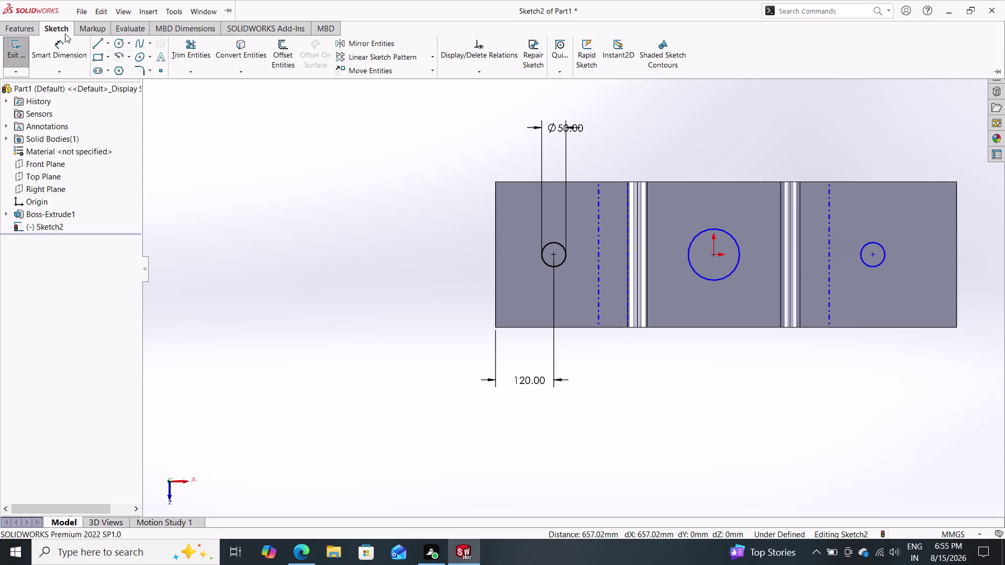
Start a vertical dimension on the right hole centre, cancel it, and reselect Smart Dimension.
click(68, 47)
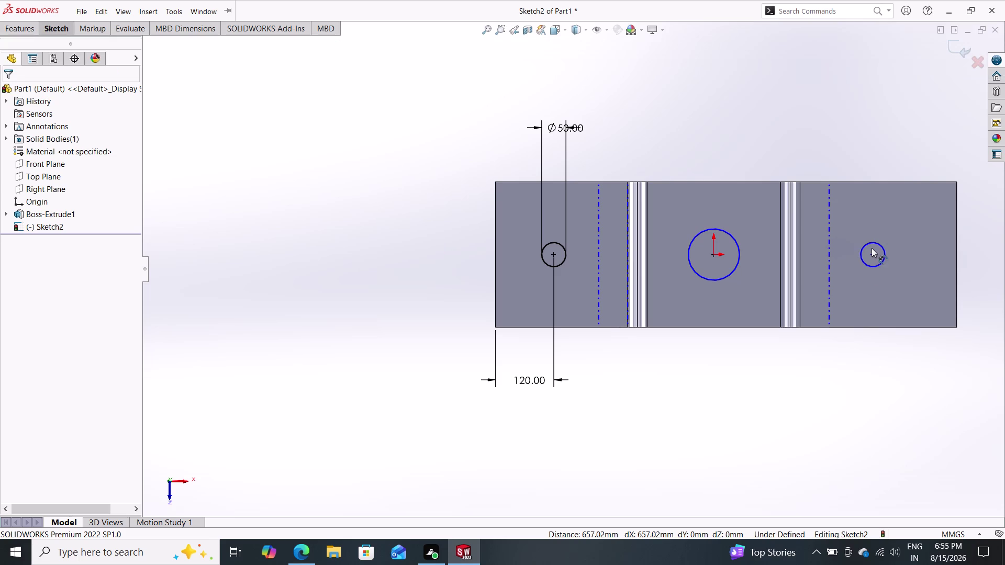
click(872, 254)
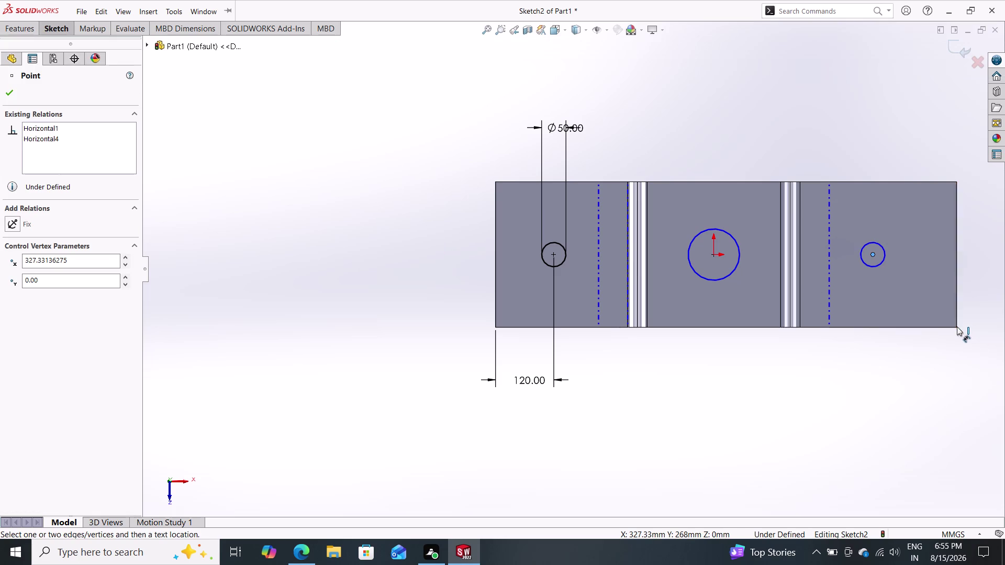
click(956, 326)
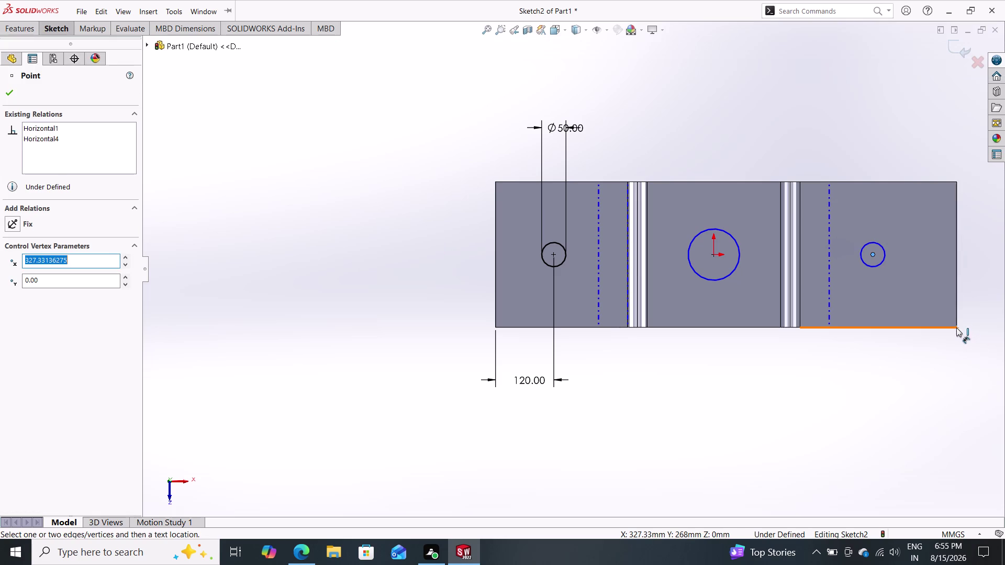
click(957, 327)
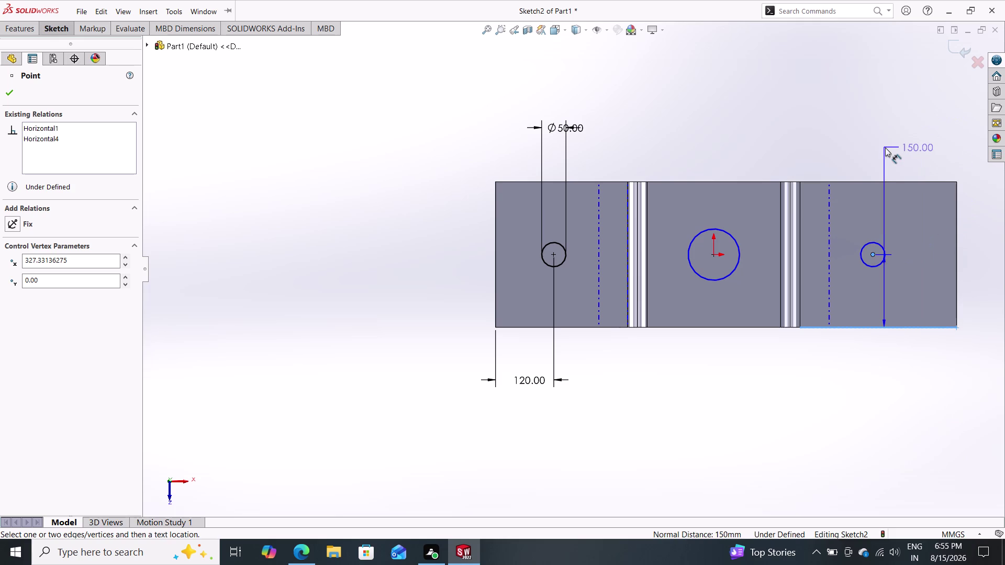
key(Escape)
key(Escape)
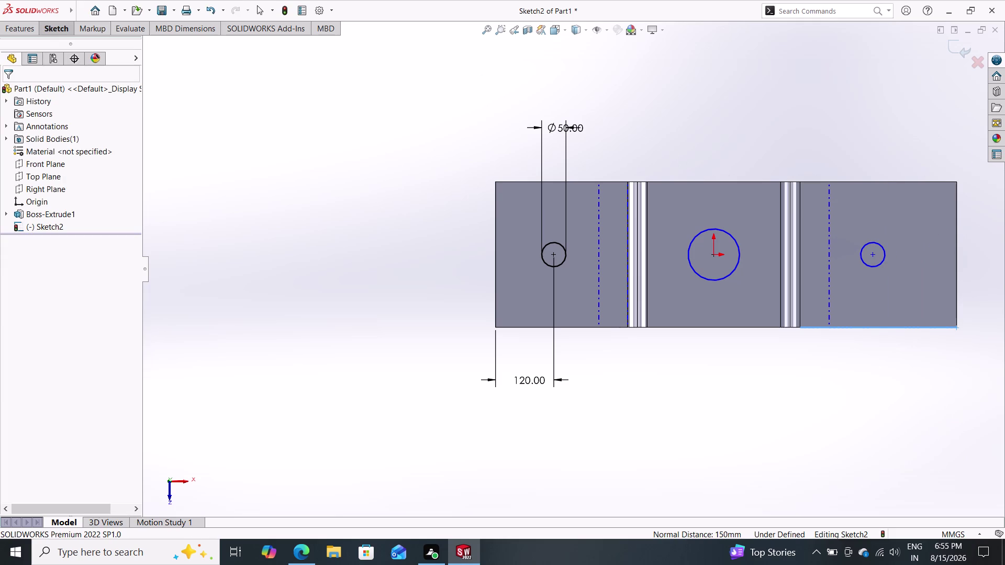
click(52, 33)
click(67, 54)
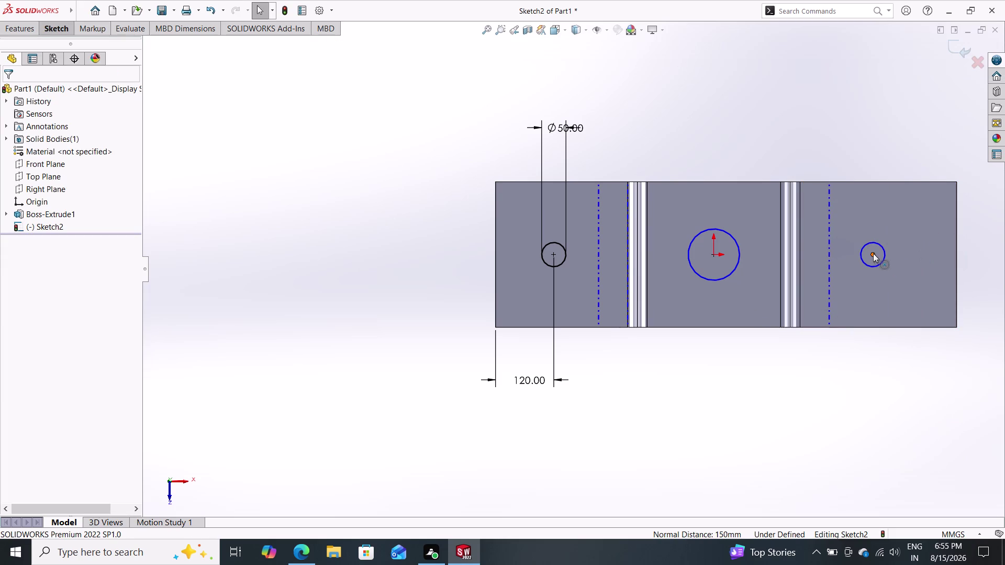
click(50, 27)
click(60, 49)
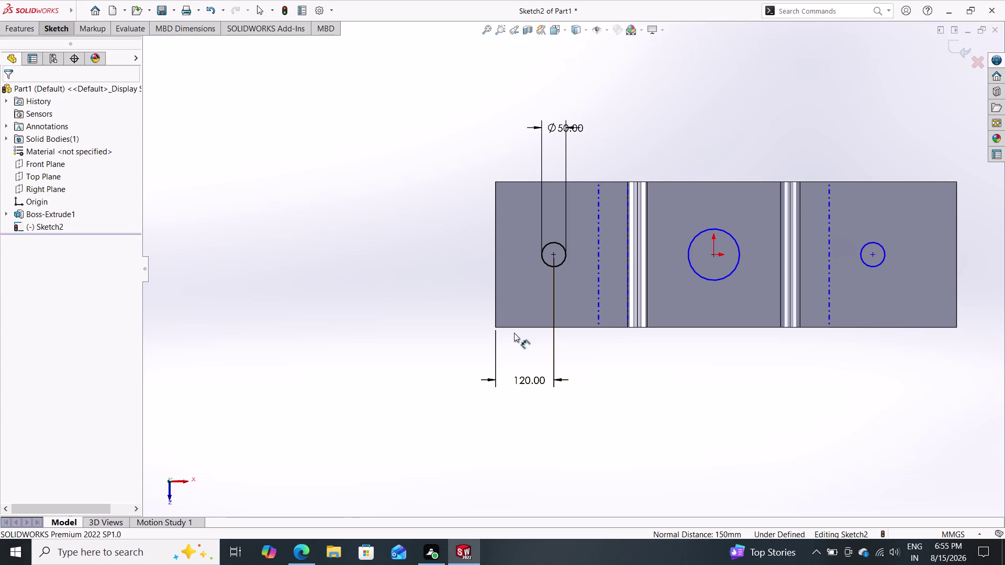
Dimension the right hole centre 120 mm from the plate's right edge.
click(873, 255)
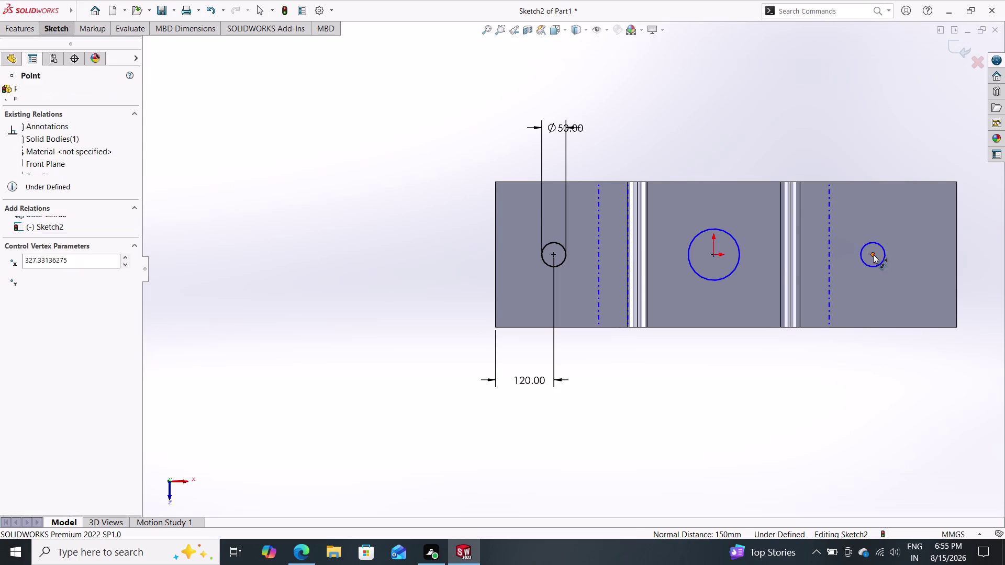
click(957, 328)
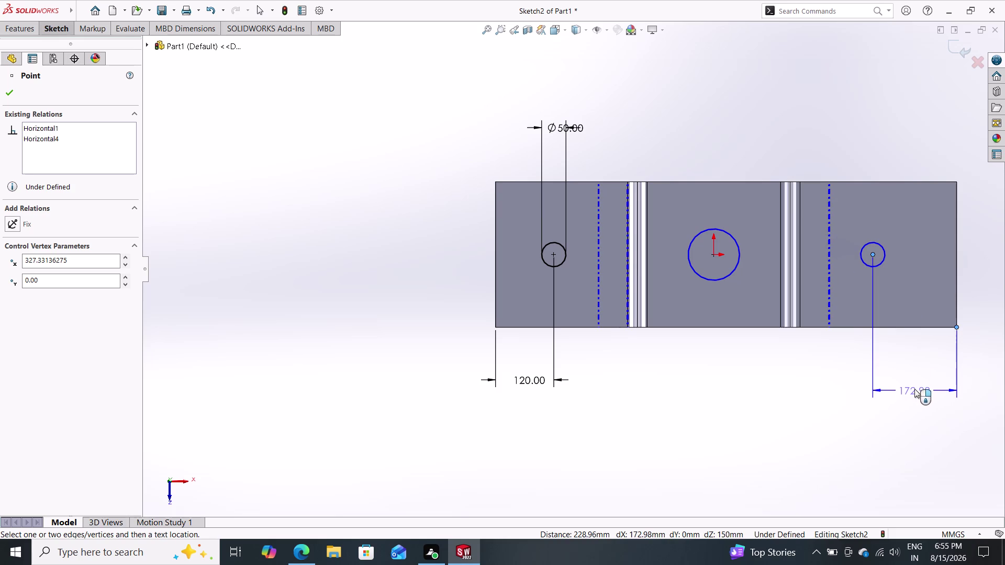
click(906, 389)
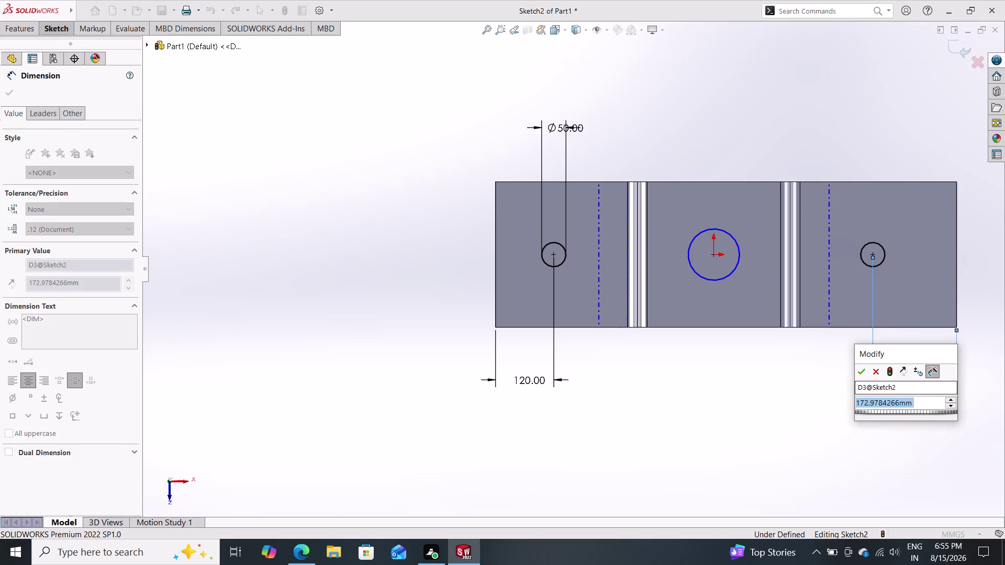
text(120)
key(Return)
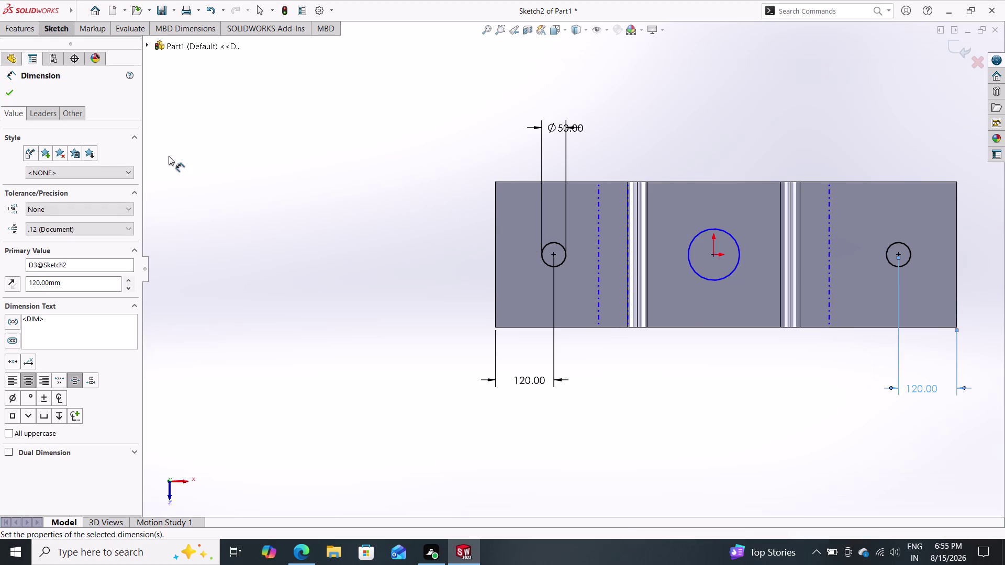
click(6, 97)
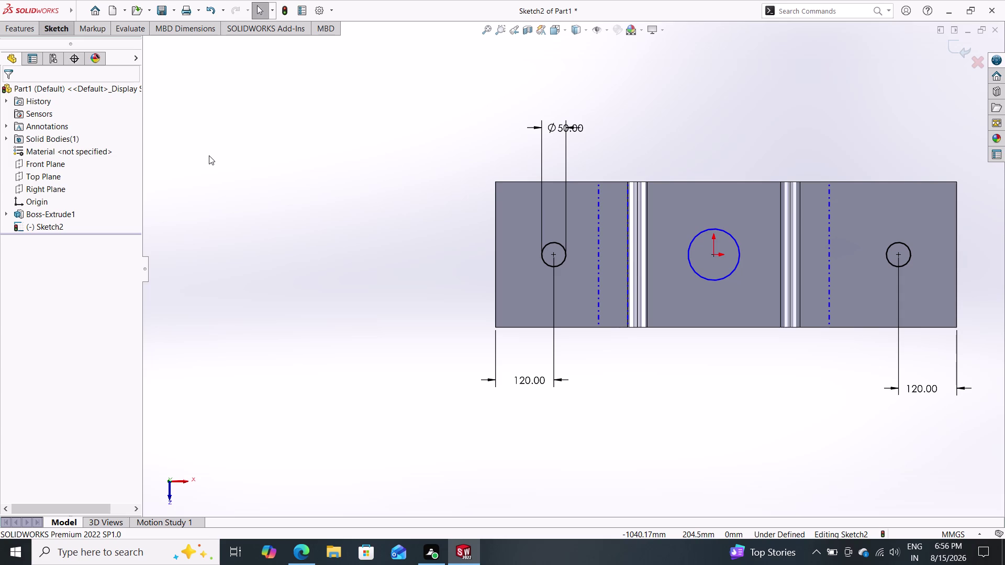
click(45, 24)
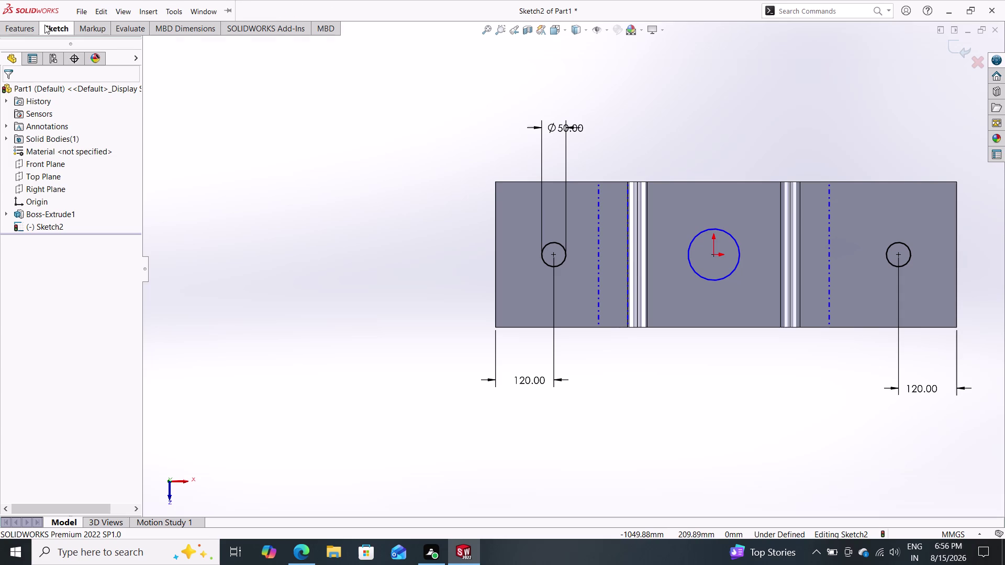
Dimension the middle circle to Ø75 mm, fully defining Sketch2.
click(67, 51)
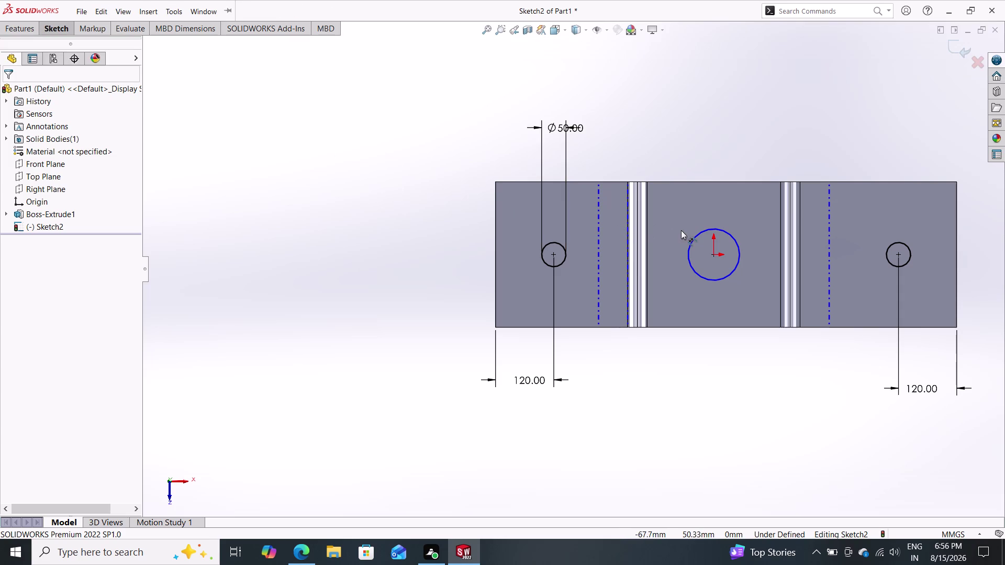
click(696, 237)
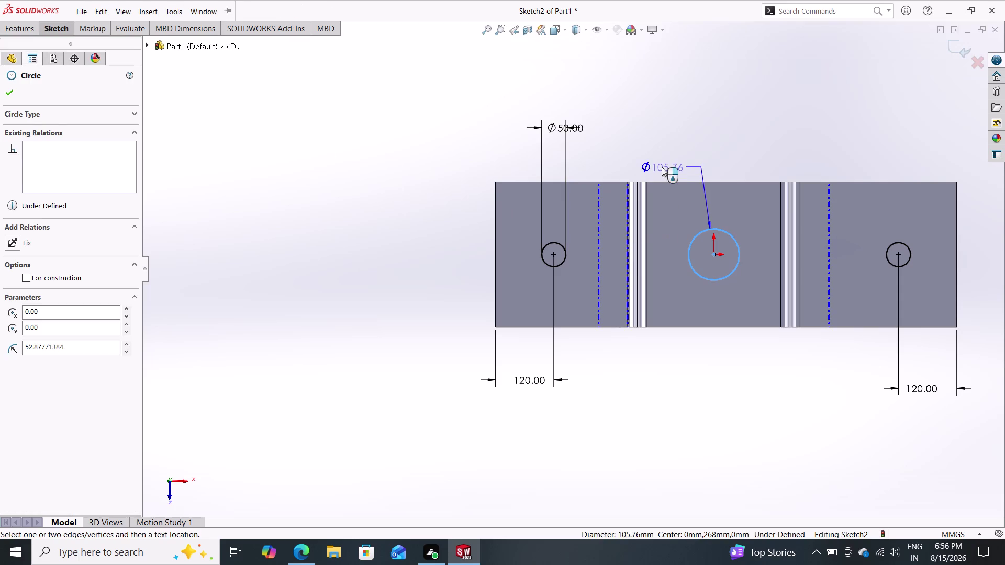
click(662, 119)
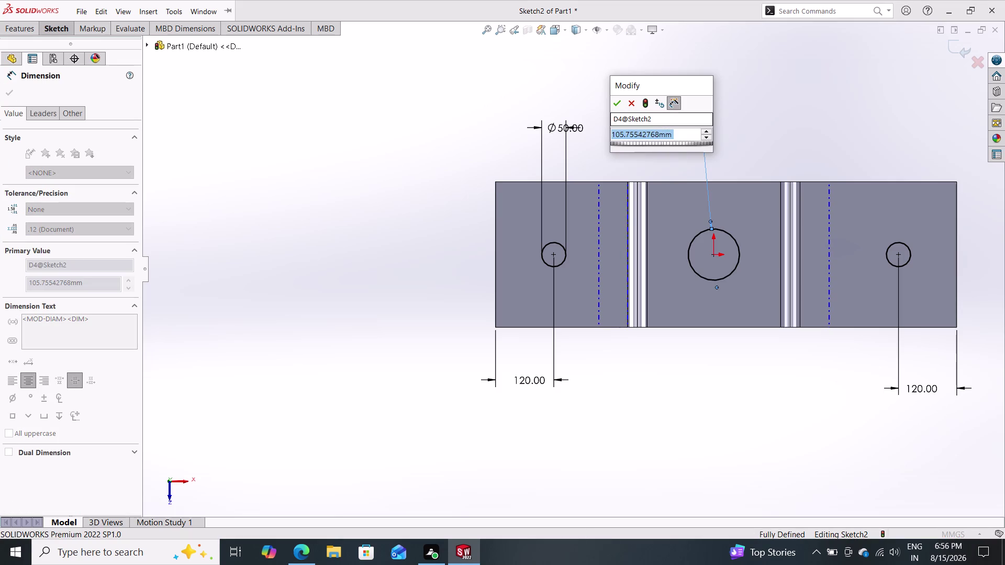
text(75)
key(Return)
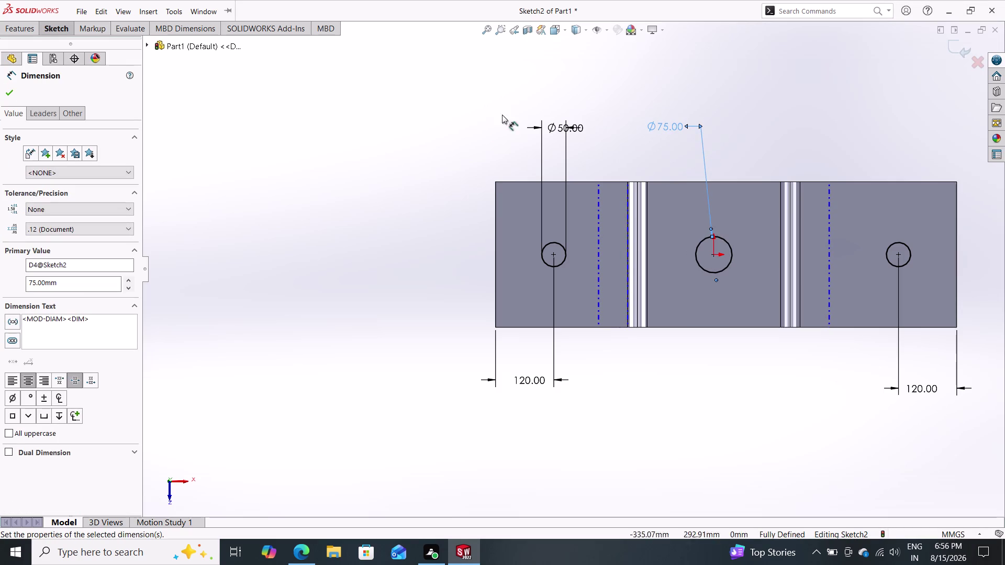
click(7, 89)
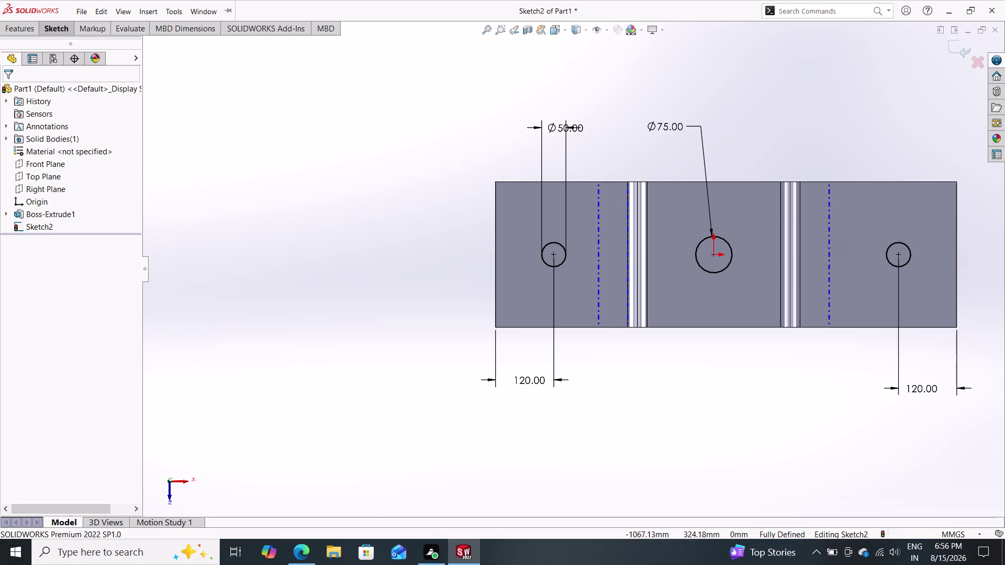
click(11, 33)
Extrude-cut the three sketched circles Through All to drill holes in the bent plate.
click(172, 53)
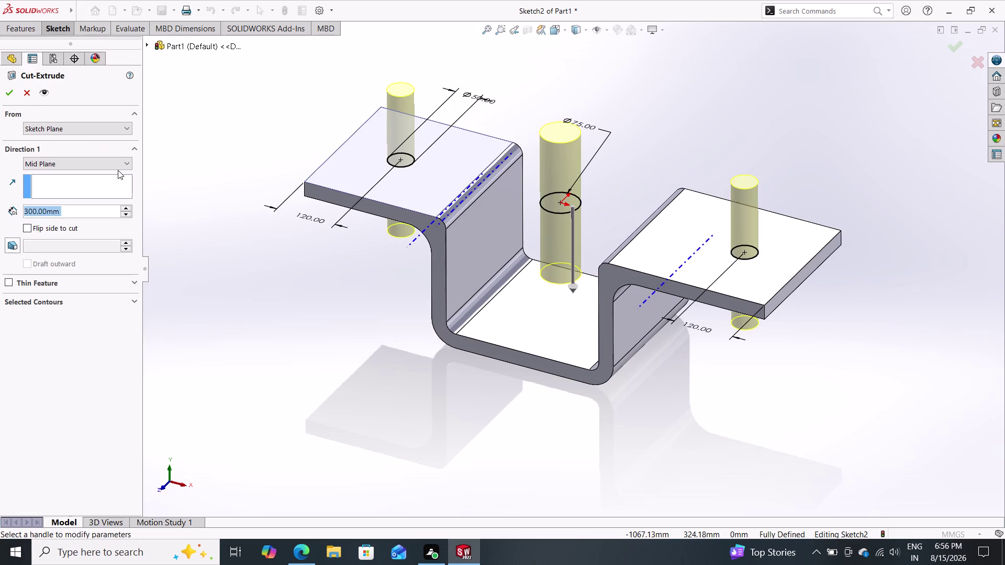
click(106, 161)
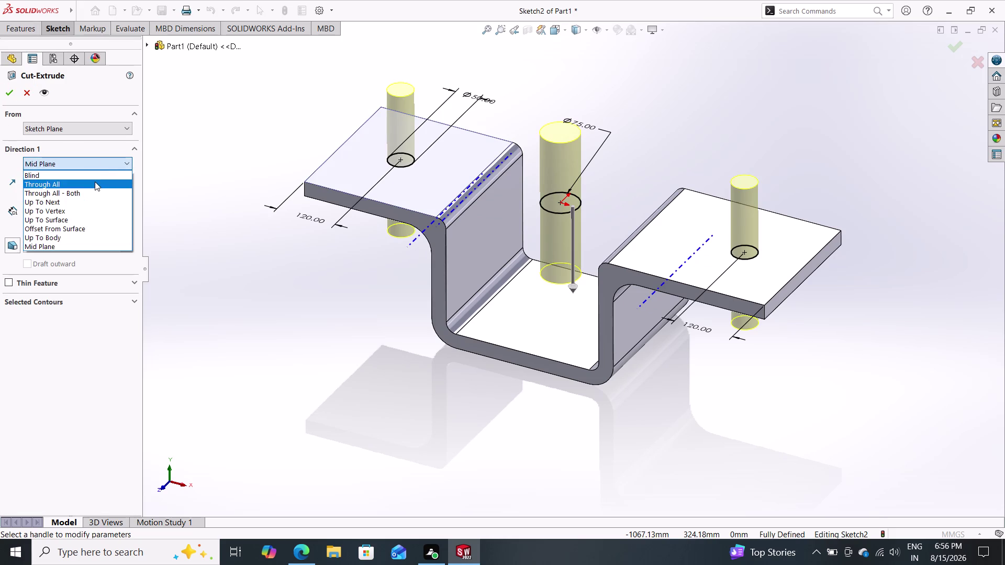
click(94, 182)
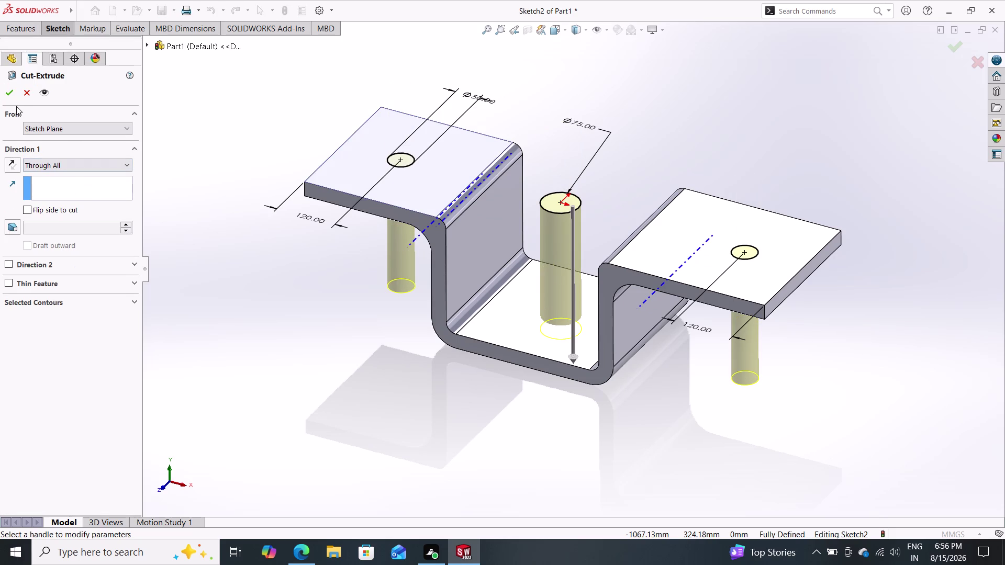
click(8, 99)
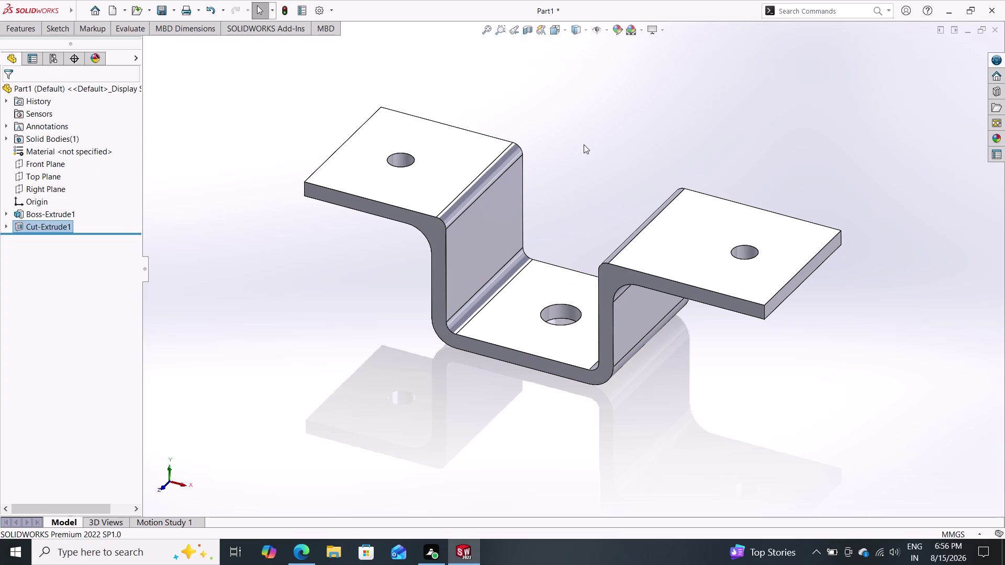
click(553, 286)
Sketch two circles on the middle flange, both concentric with the middle hole.
click(599, 255)
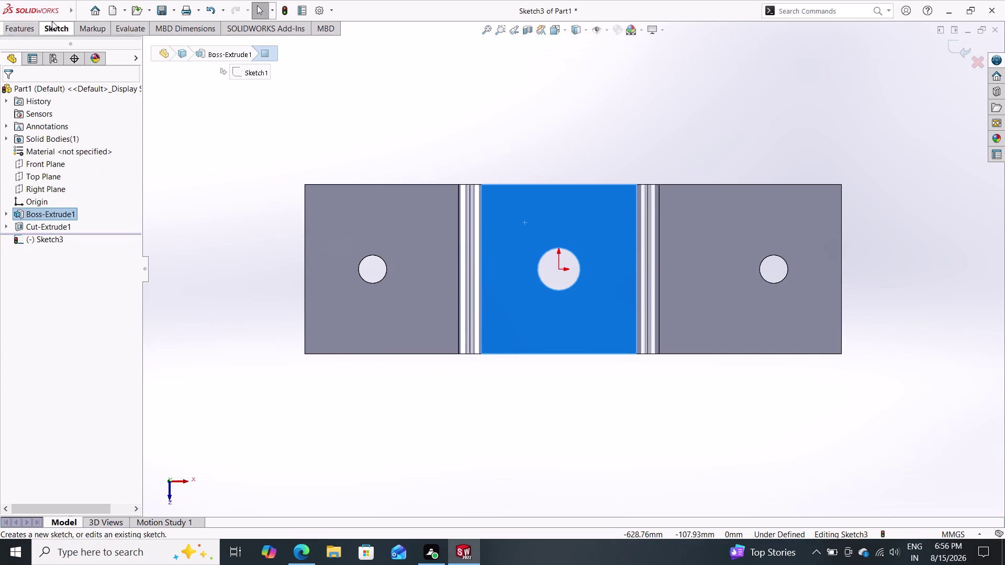
click(55, 24)
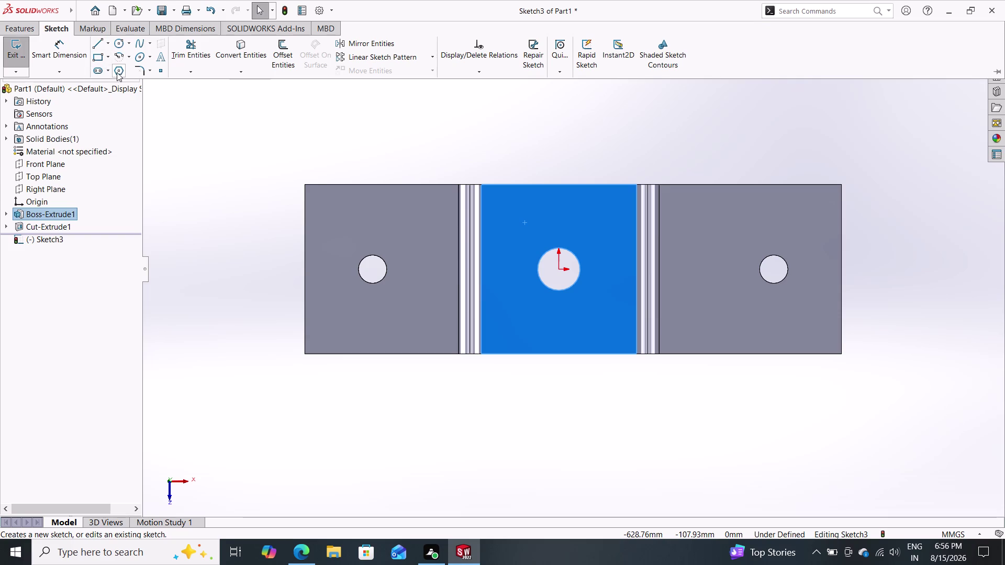
click(115, 43)
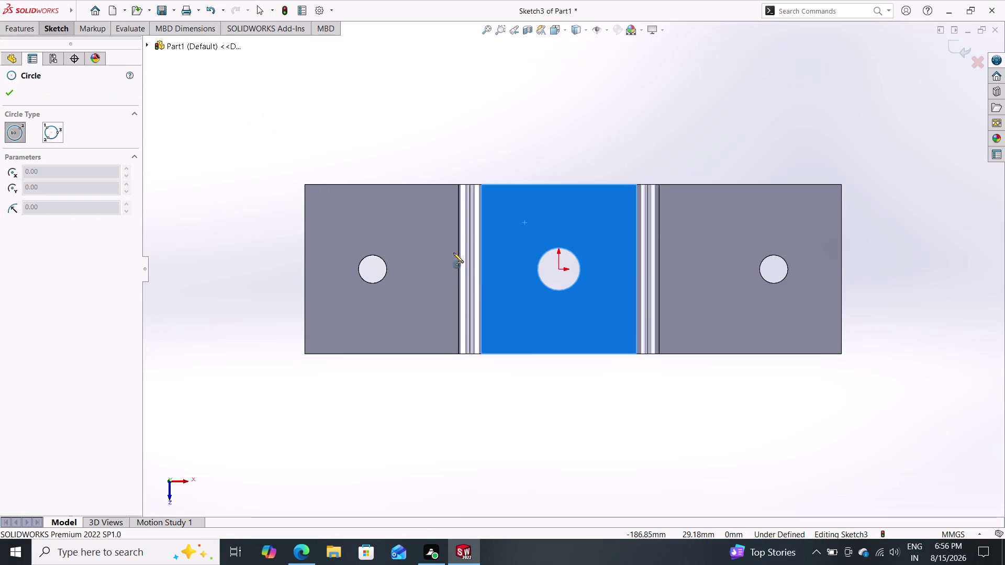
click(560, 269)
click(592, 255)
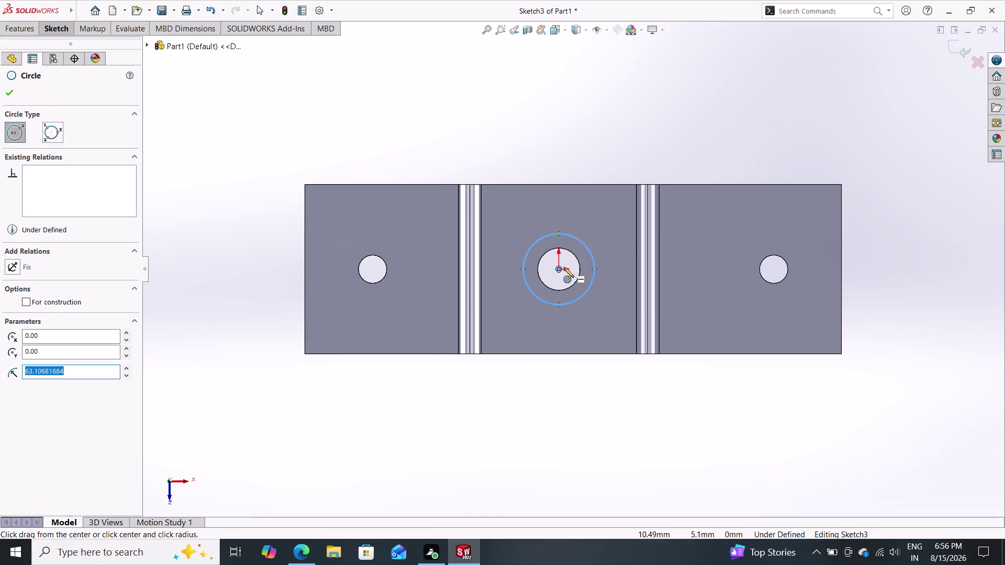
click(560, 269)
click(596, 237)
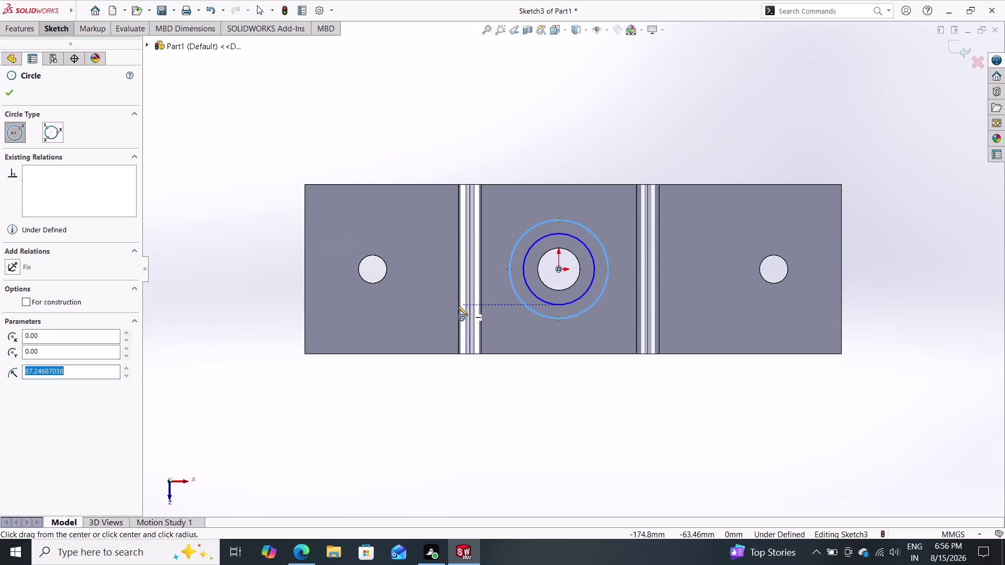
click(5, 94)
Add a diameter dimension to the inner circle, placed above the plate.
click(52, 31)
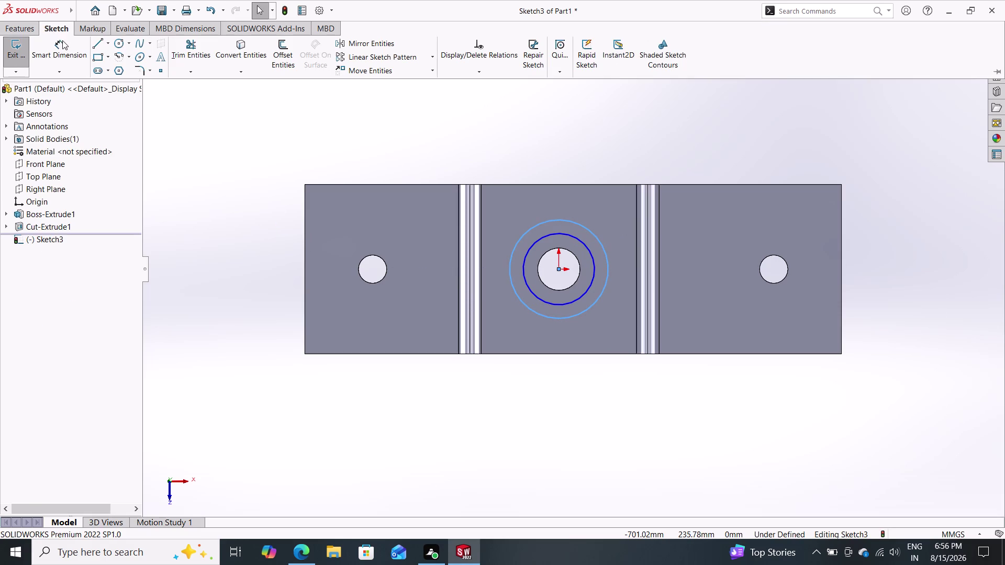
click(66, 50)
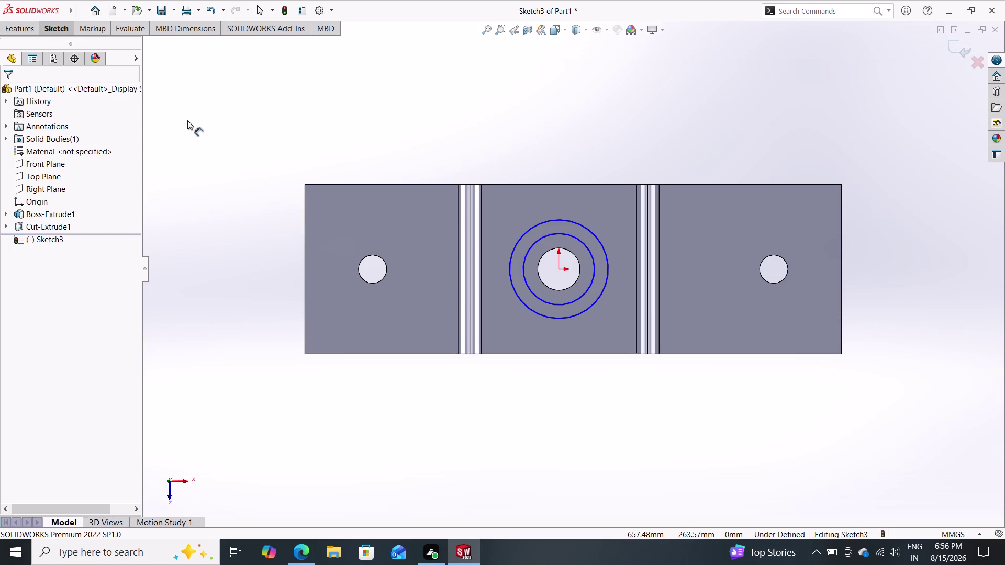
click(535, 245)
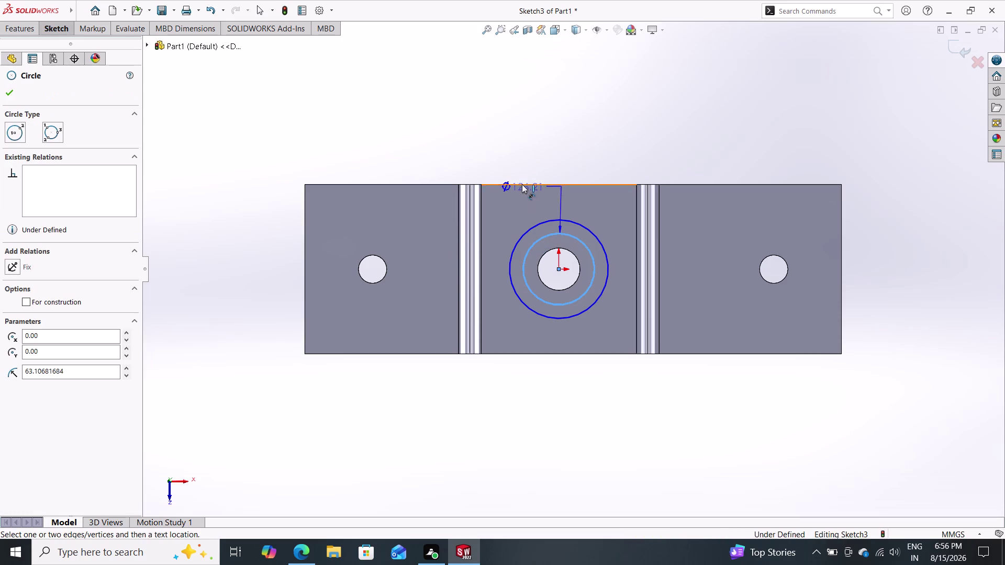
click(521, 121)
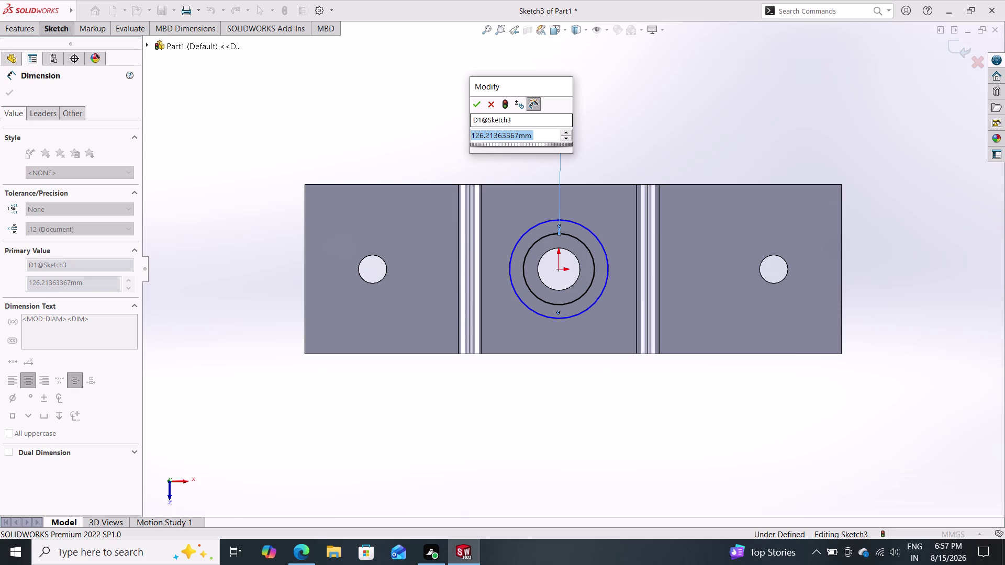
Enter 175 for the first dimension, then edit it to Ø225 for the outer circle.
text(175)
key(Return)
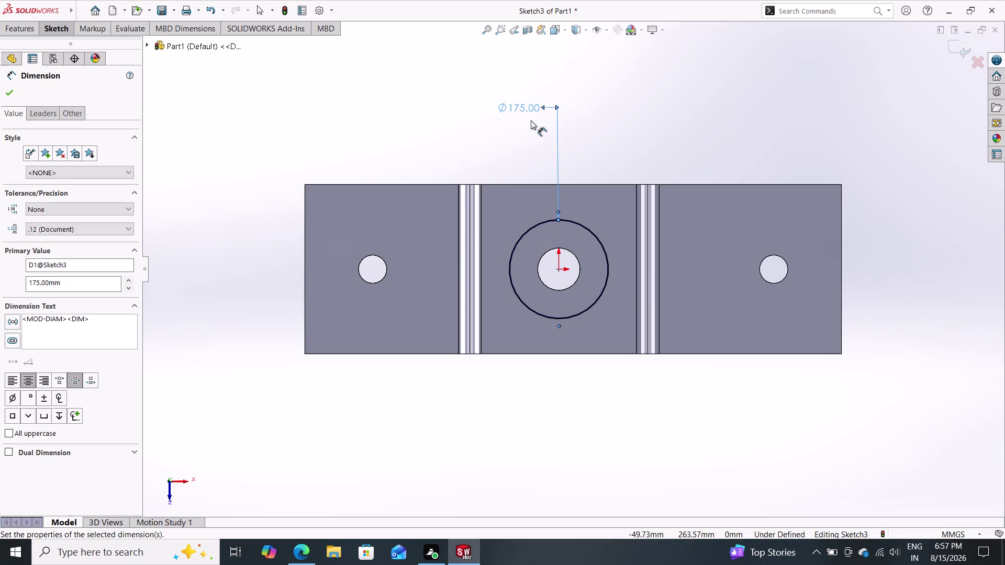
click(537, 224)
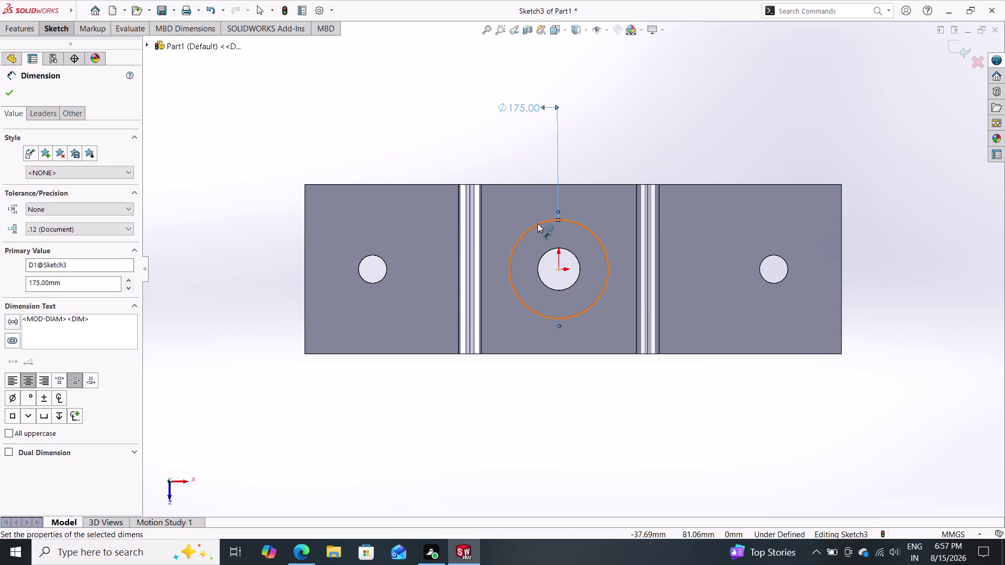
key(Escape)
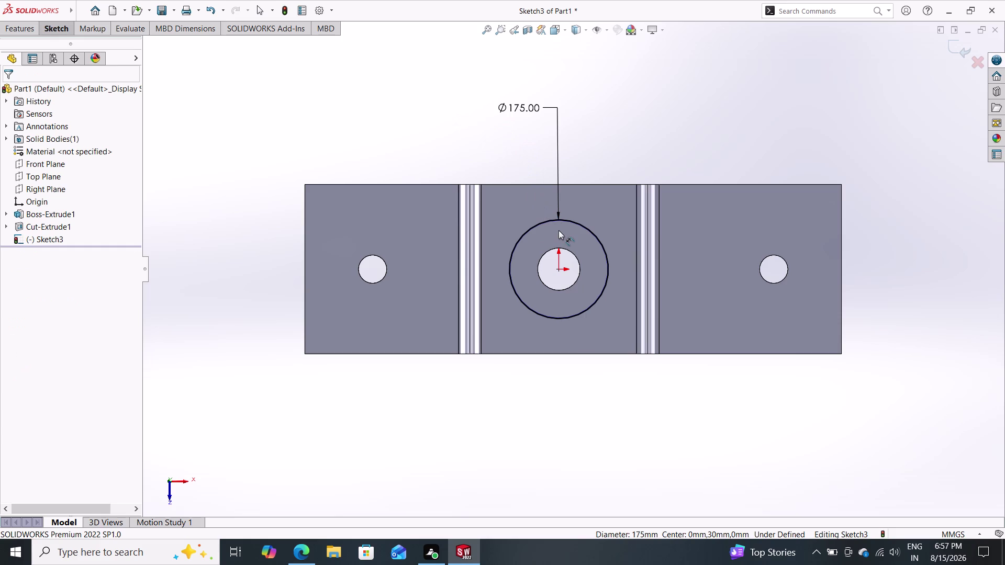
double_click(522, 108)
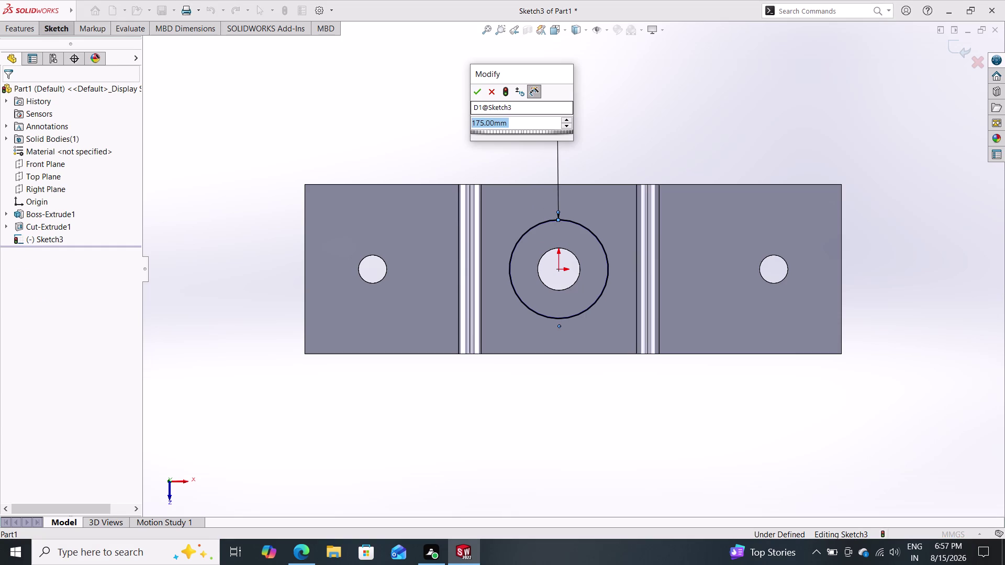
text(225)
key(Return)
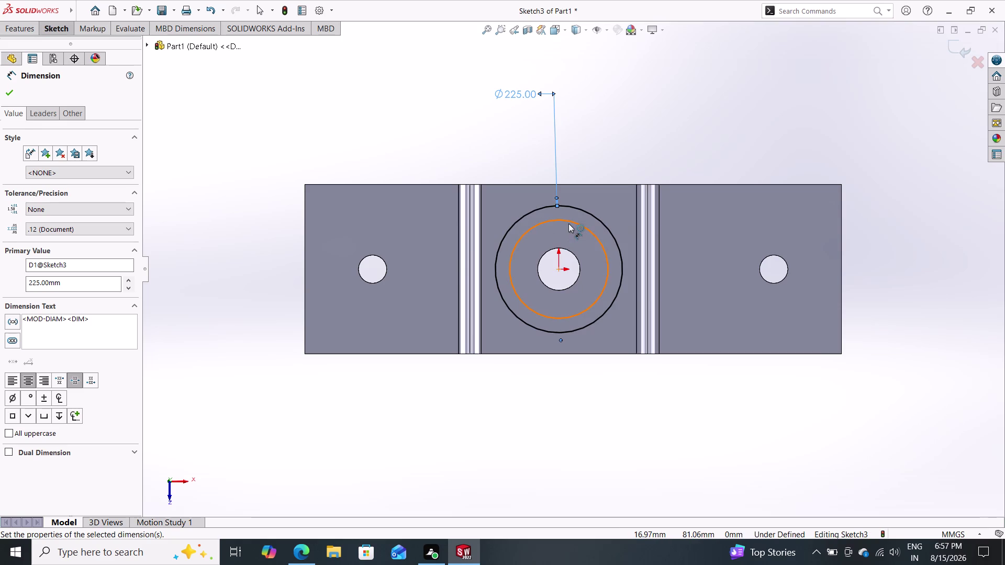
Dimension the inner circle at Ø175, fully defining the sketch.
click(569, 224)
click(611, 99)
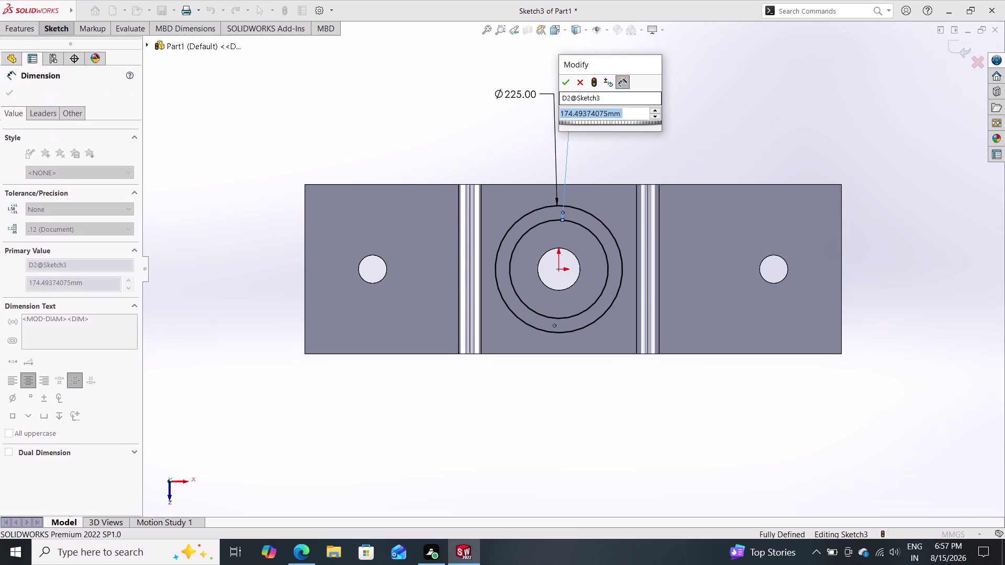
text(175)
key(Return)
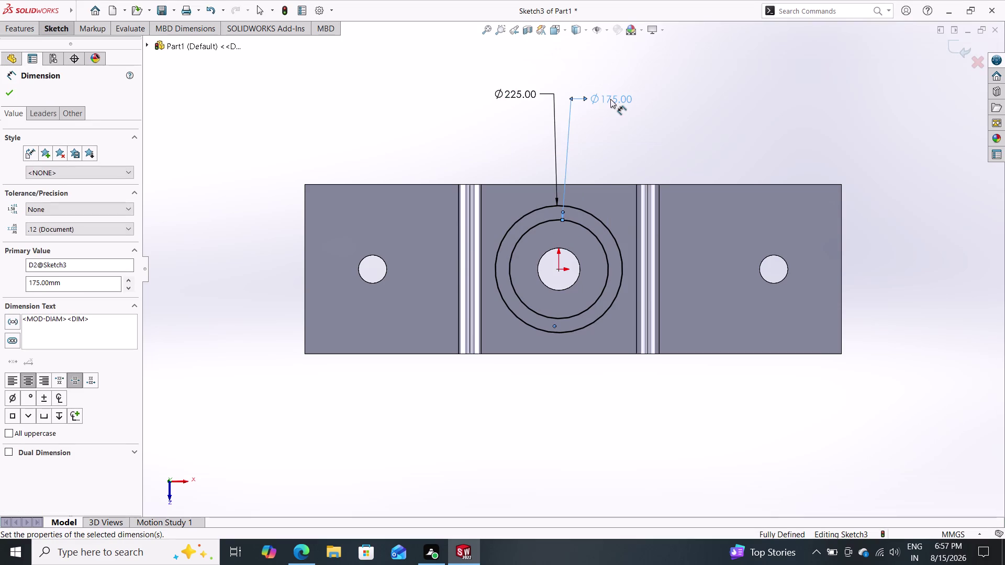
click(10, 95)
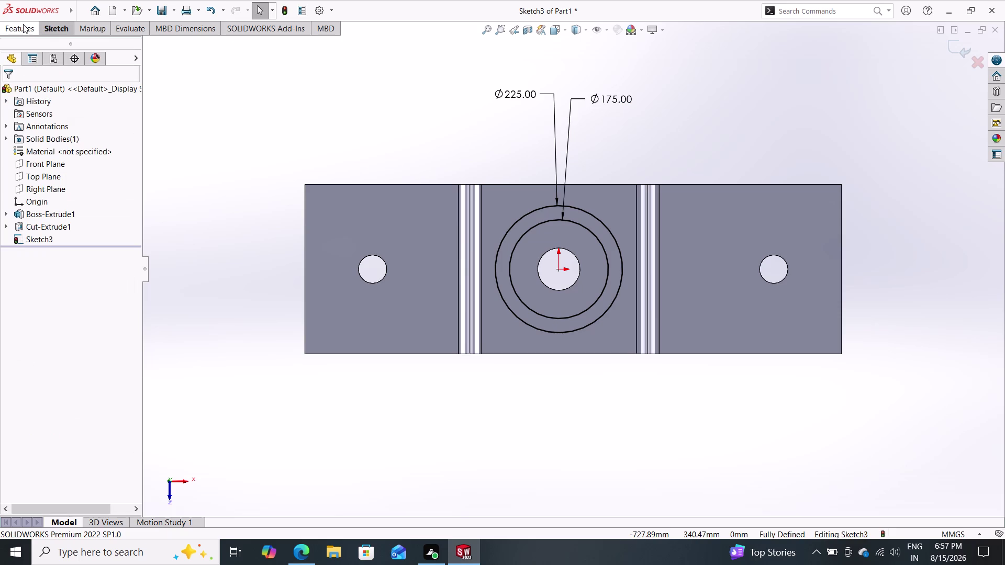
click(23, 24)
Extrude the ring between the circles Blind to 170 mm as a hollow boss.
click(21, 52)
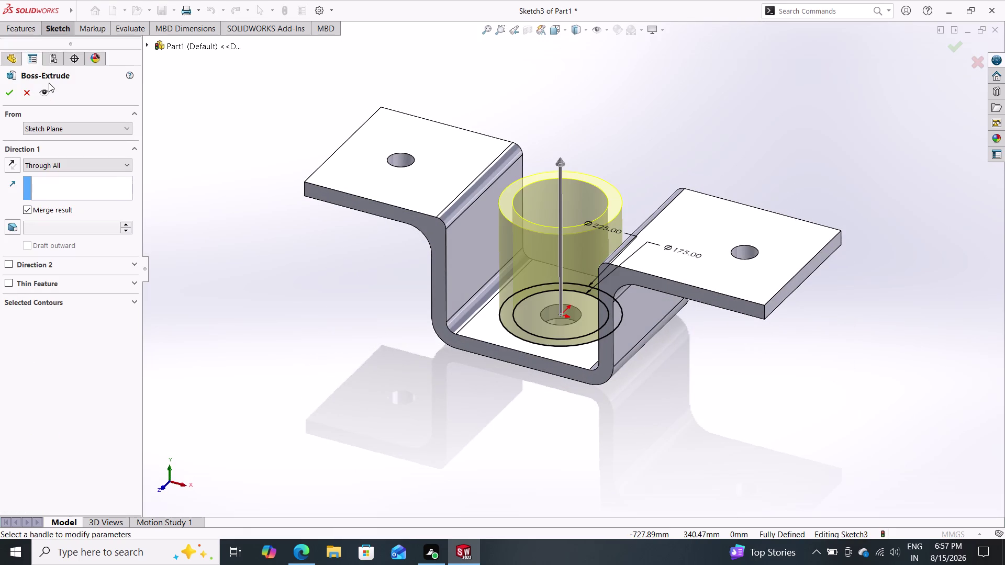
click(53, 168)
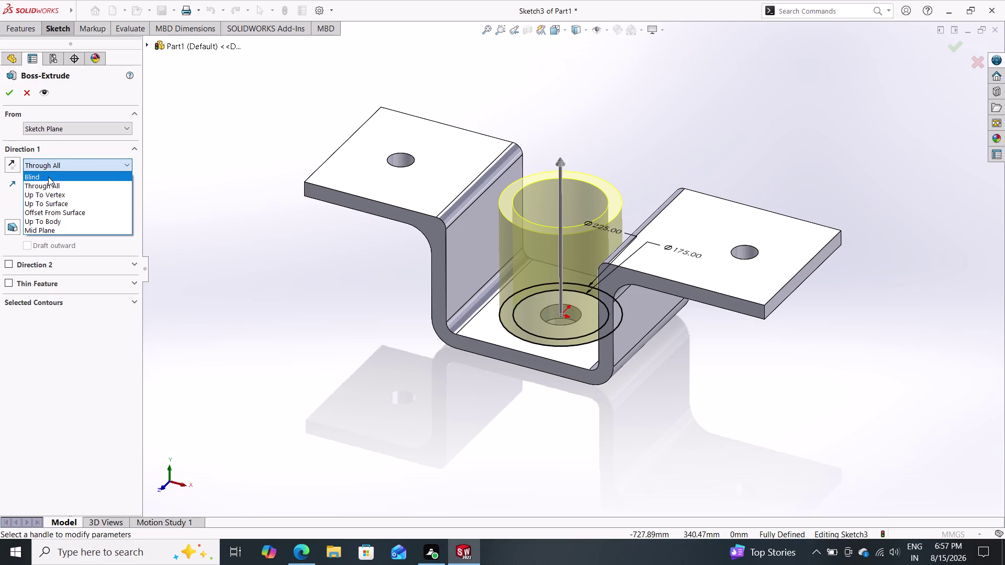
click(48, 177)
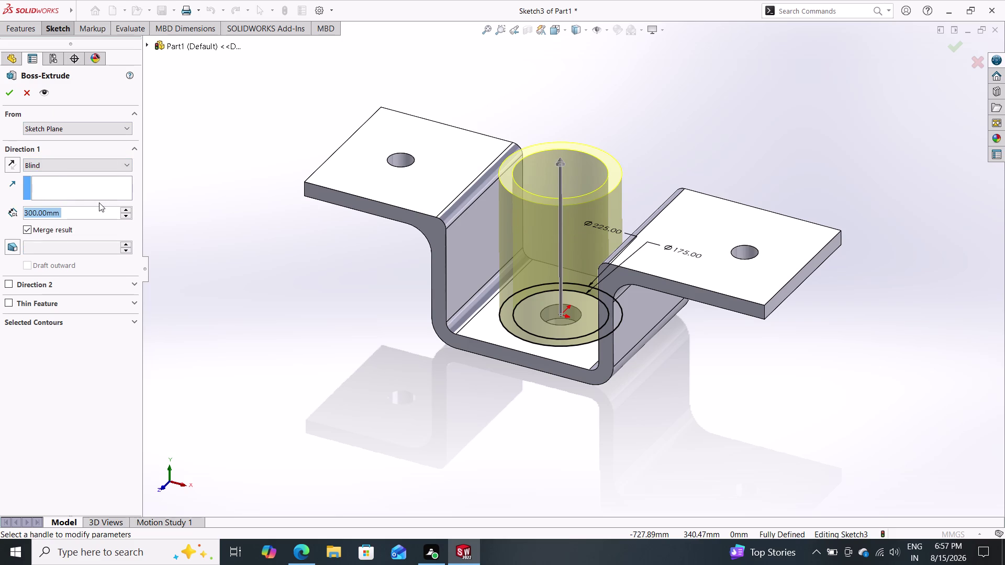
text(17)
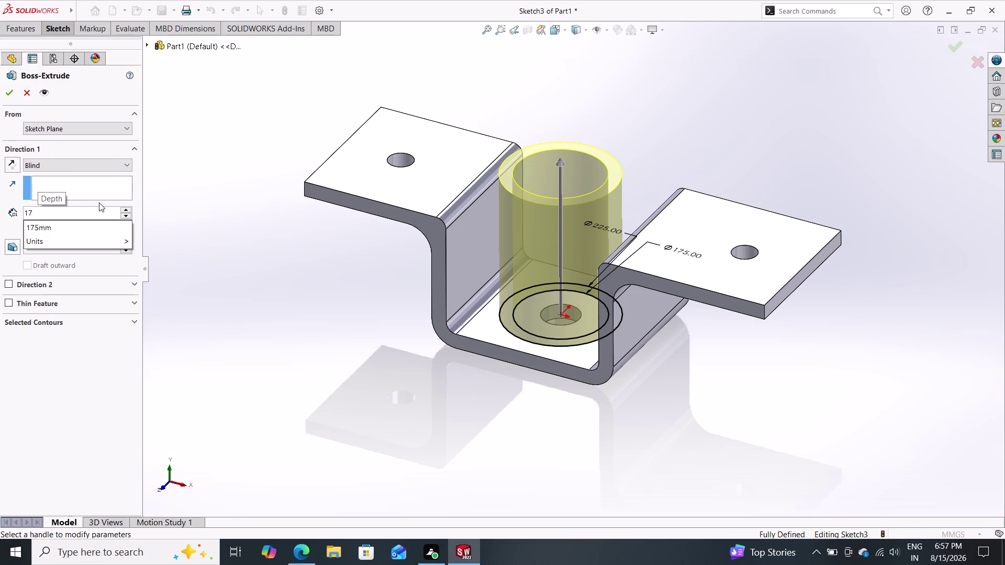
key(0)
key(Return)
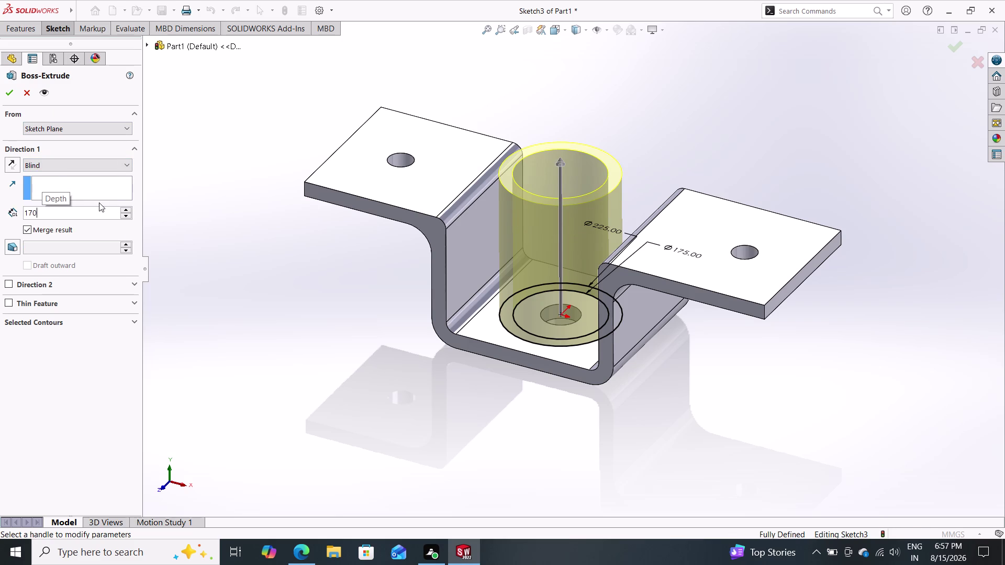
click(10, 91)
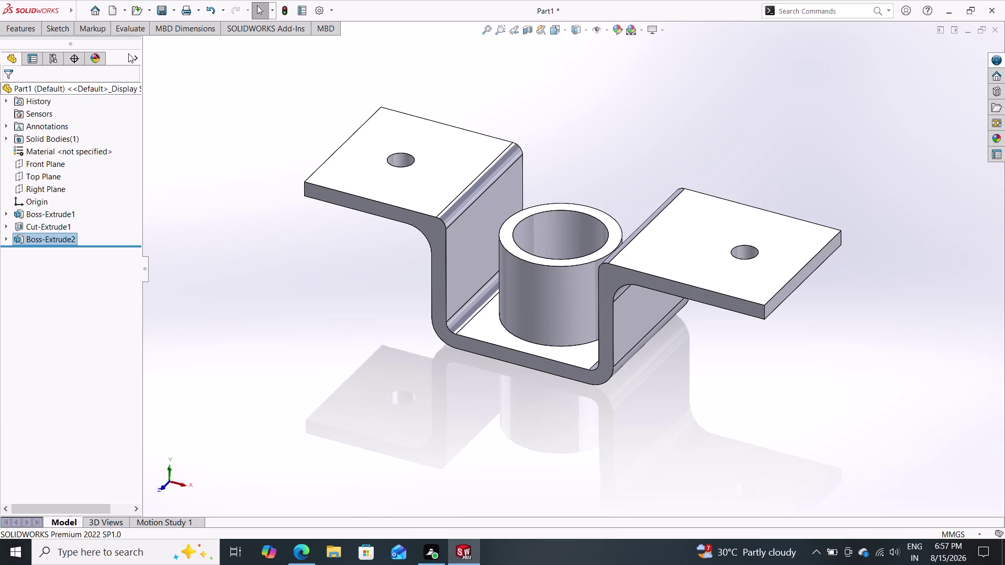
click(175, 11)
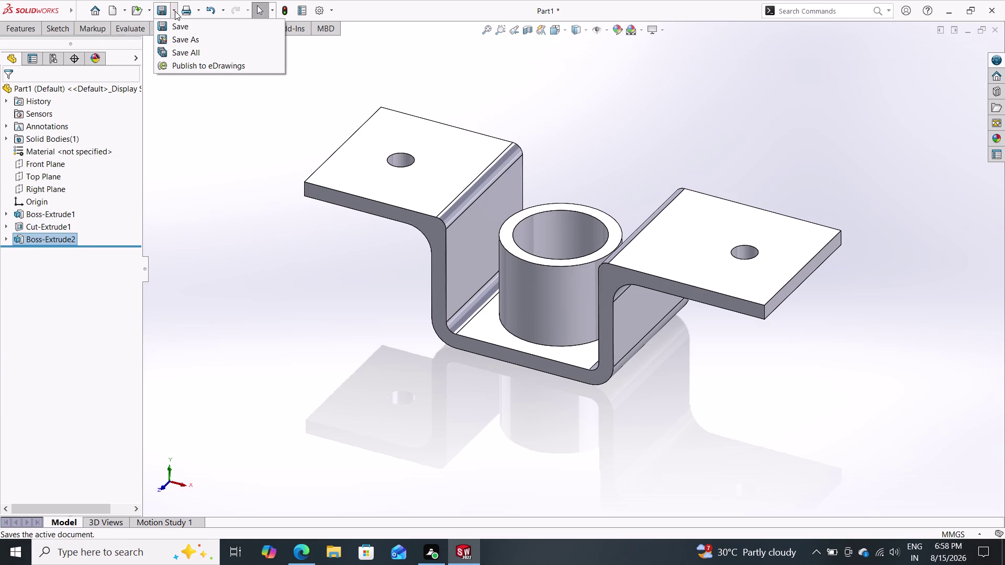
Open Save As and go up to the Documents folder.
click(184, 45)
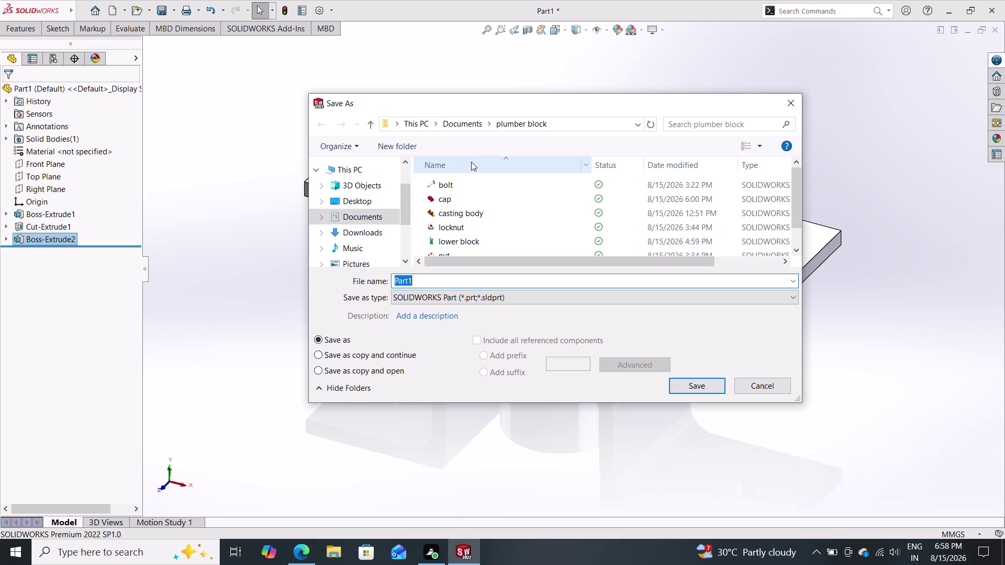
click(366, 125)
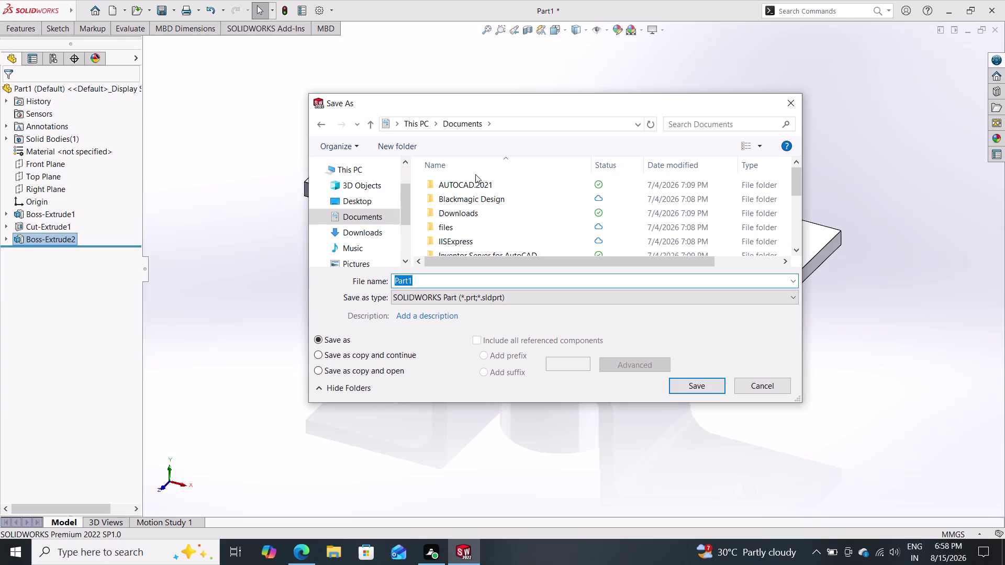
Create a new folder named 'shock assembly' in Documents.
click(406, 145)
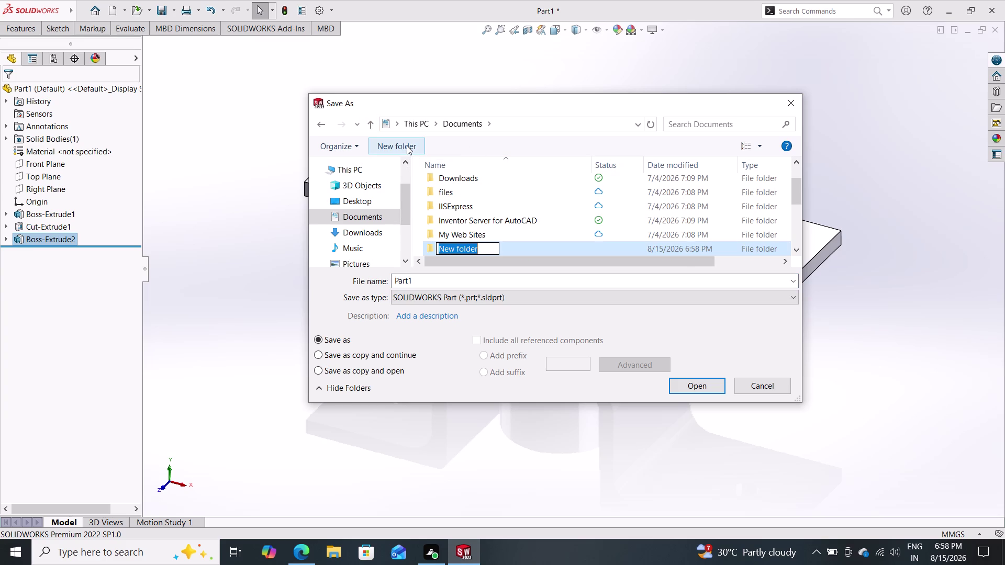
text(shock)
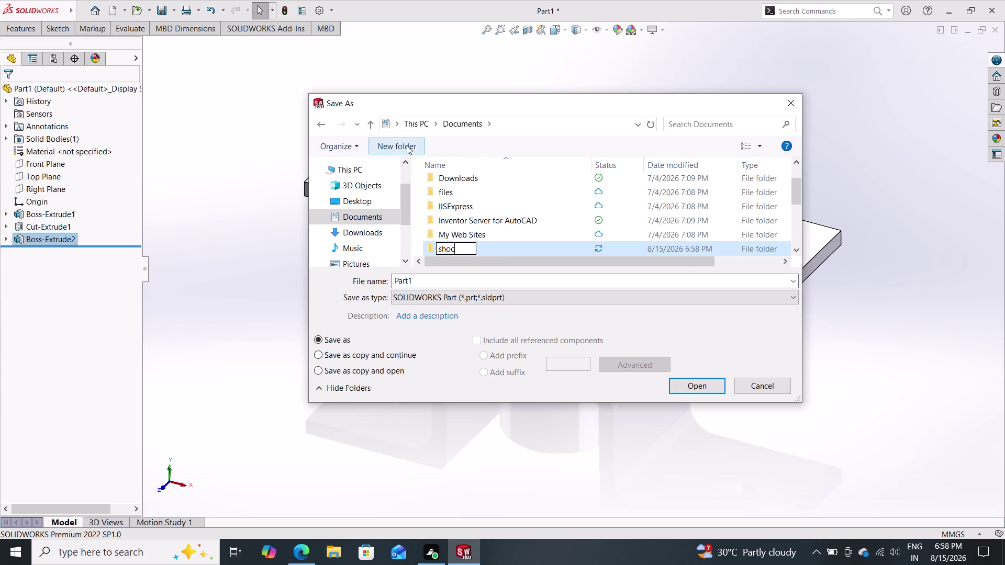
key(space)
text(assem)
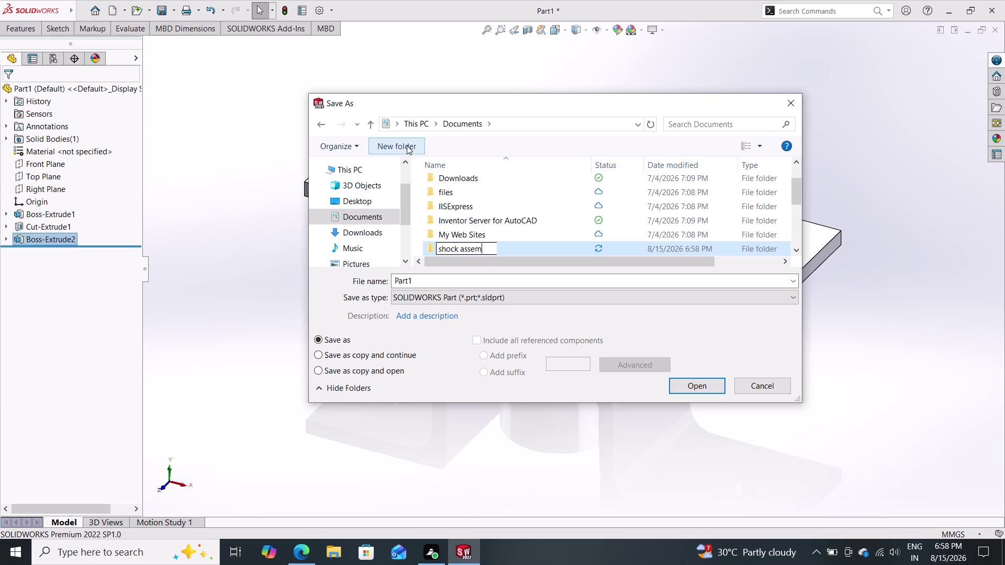
text(bly)
key(Return)
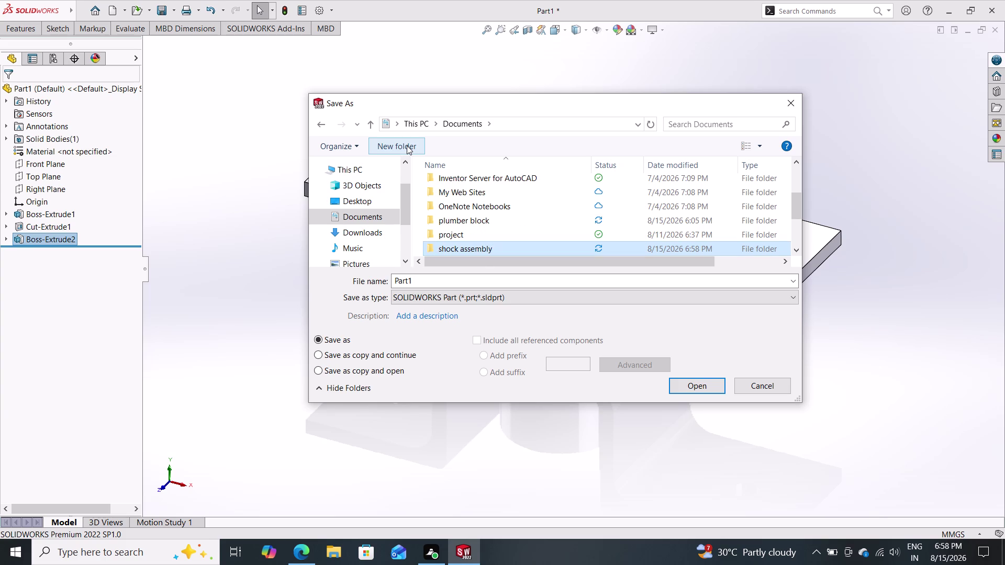
Open the 'shock assembly' folder, then close the Save As dialog.
double_click(479, 248)
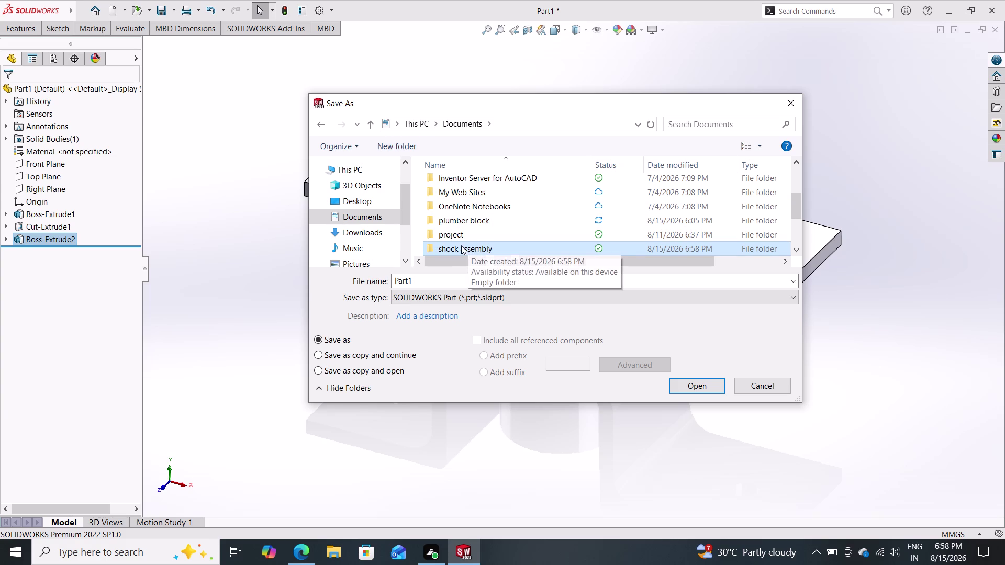
double_click(432, 246)
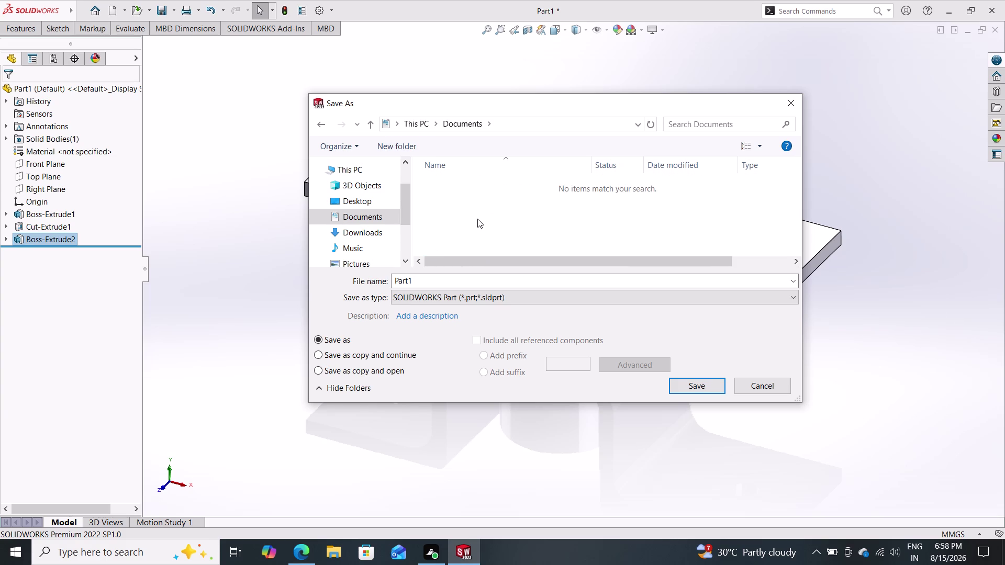
drag(456, 282, 423, 284)
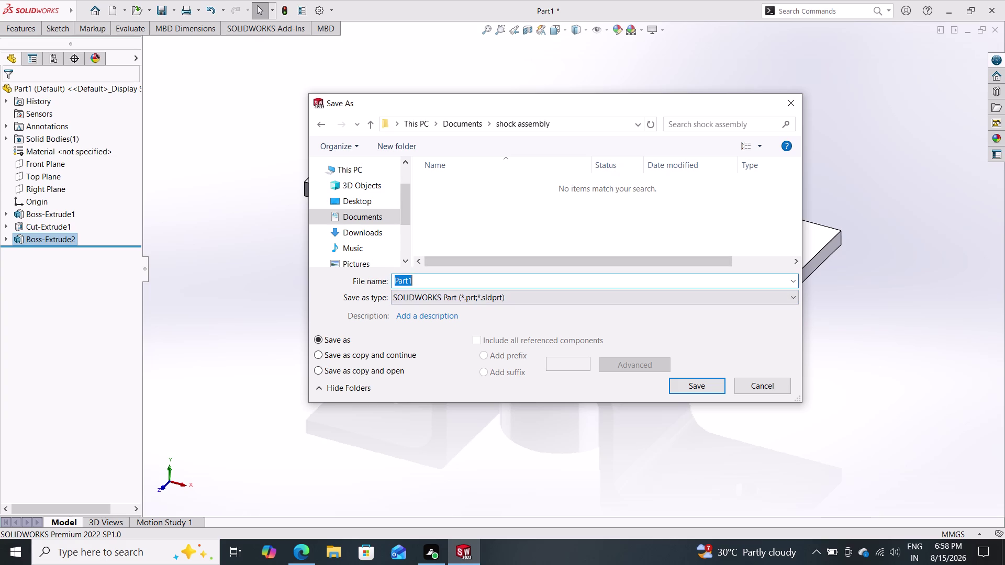
drag(423, 283, 418, 283)
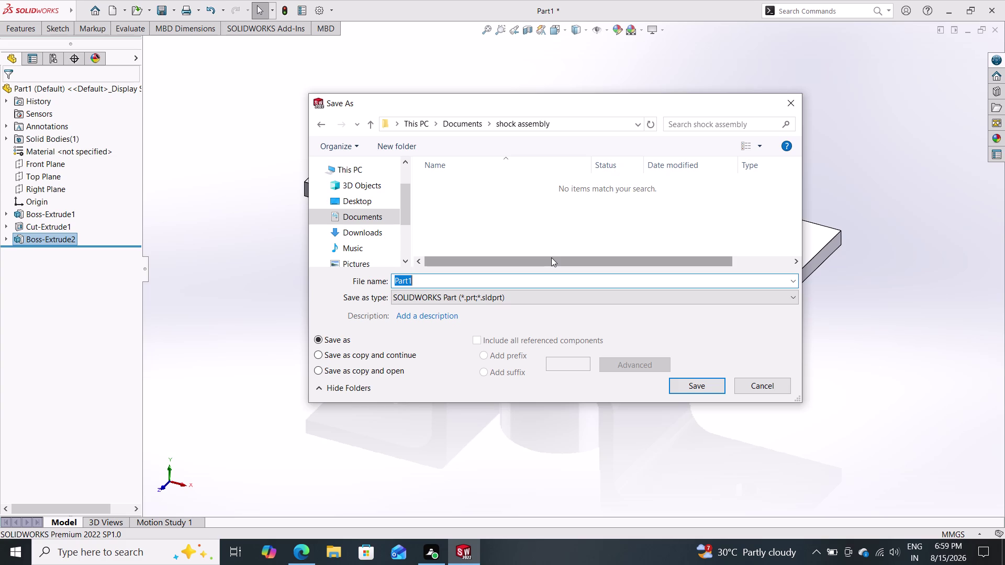
click(751, 382)
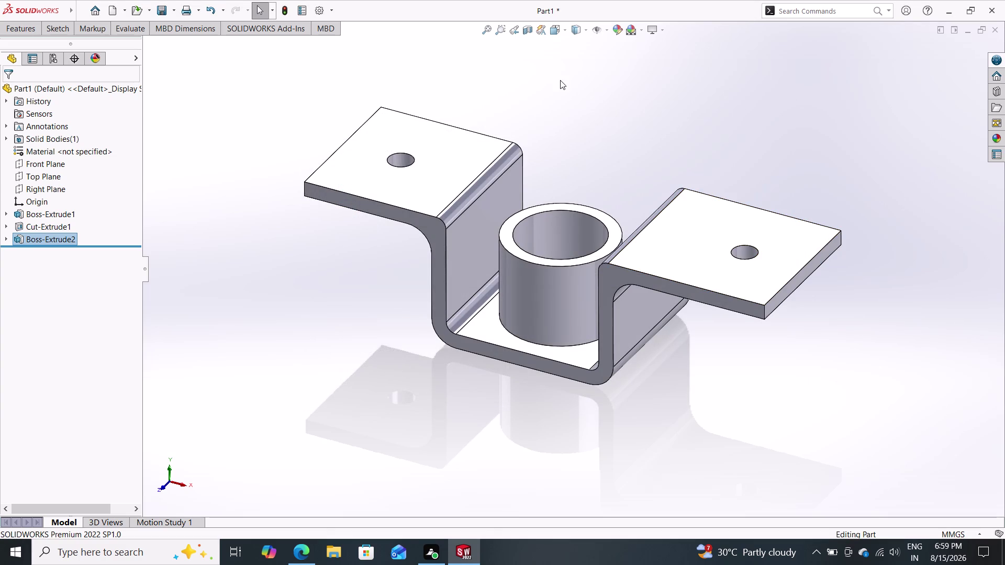
Apply a plain white scene and expand Scenes and Appearances in the appearances library.
click(641, 31)
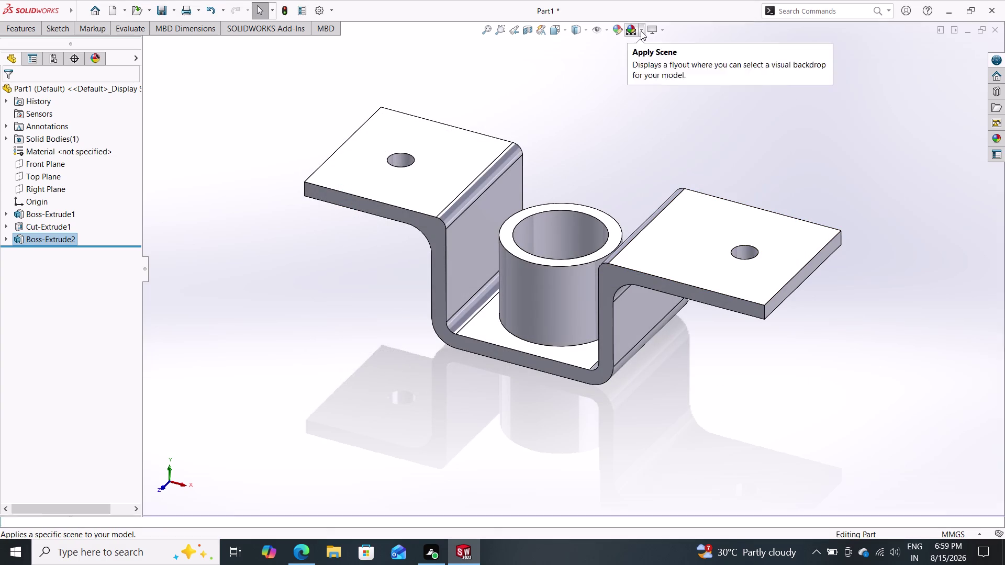
click(649, 58)
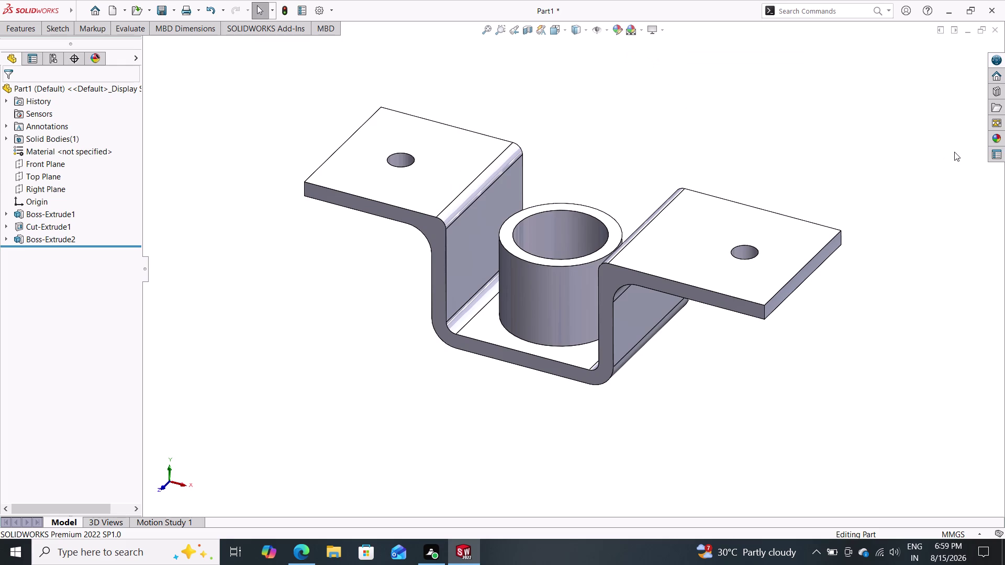
click(994, 136)
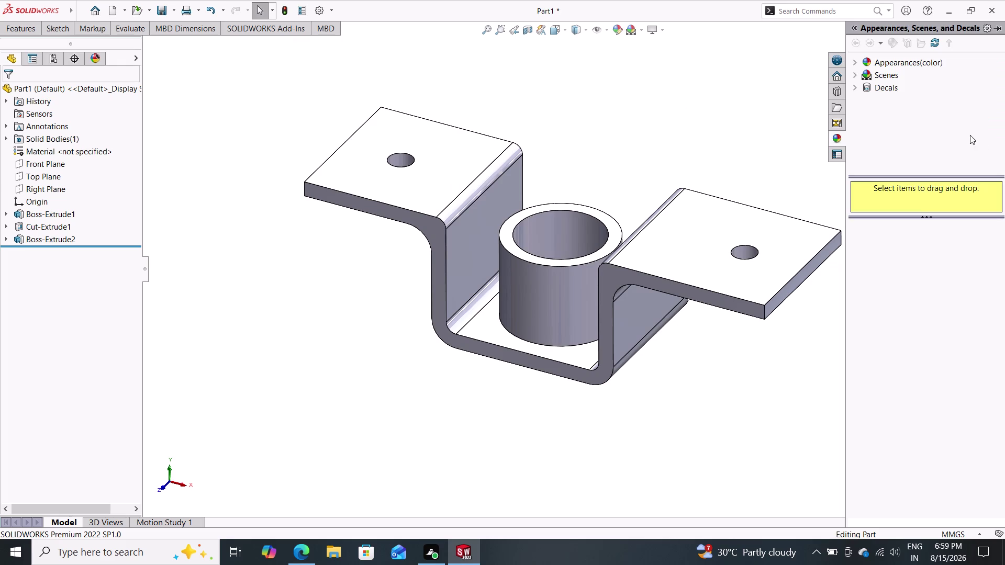
click(856, 76)
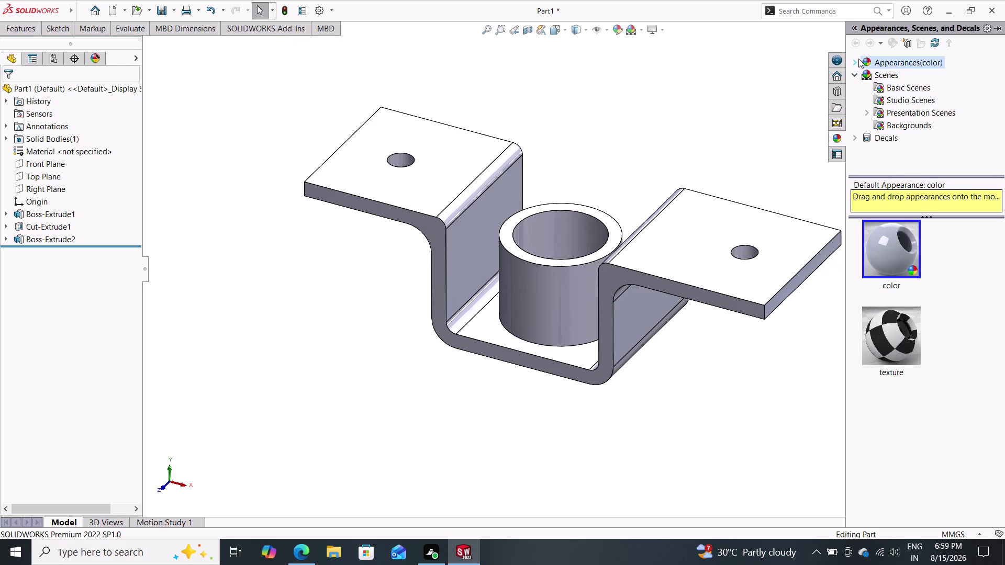
click(858, 62)
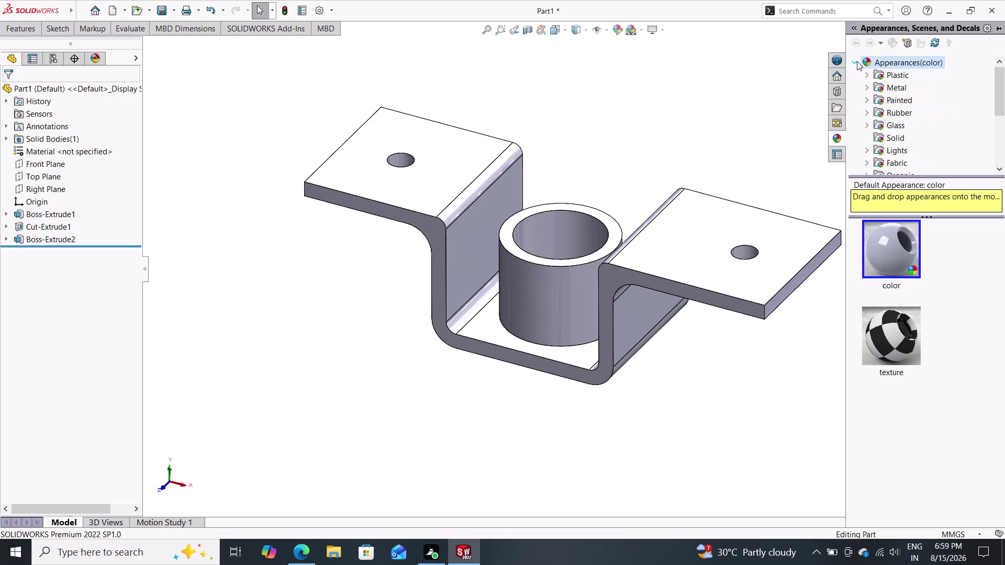